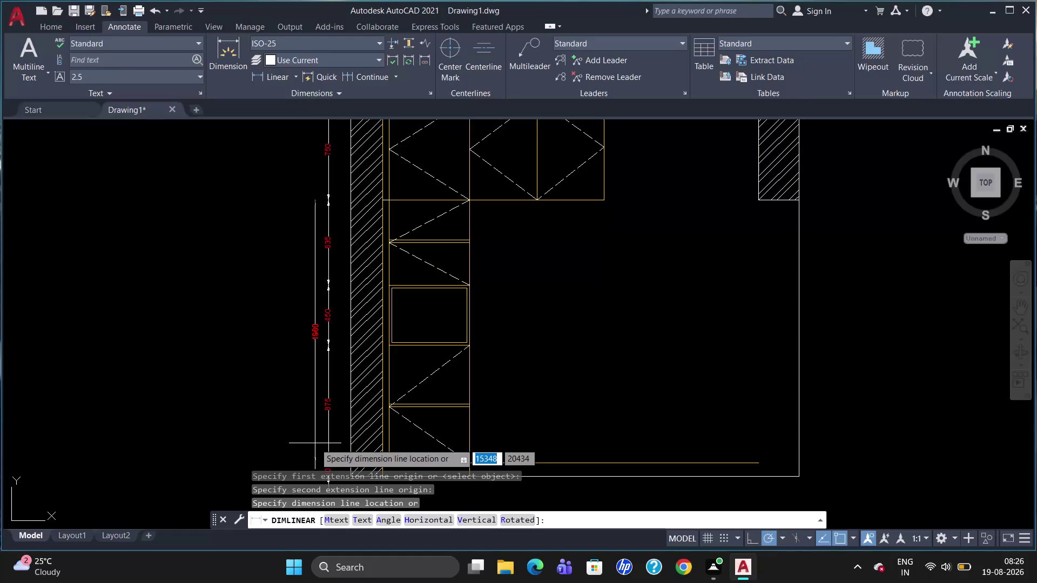
Place the 1960 vertical dimension, then erase it.
click(315, 443)
key(Escape)
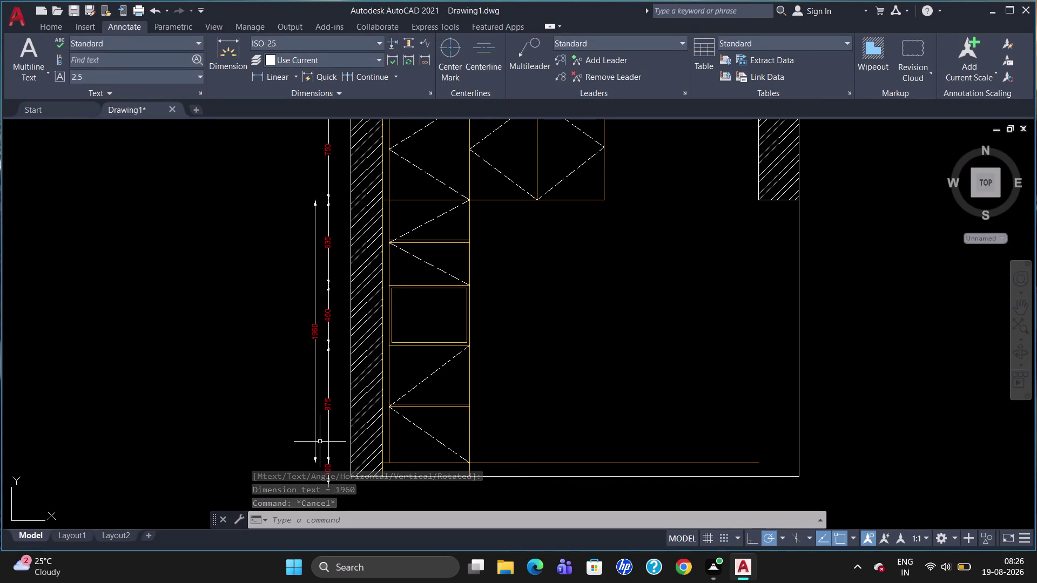
click(315, 391)
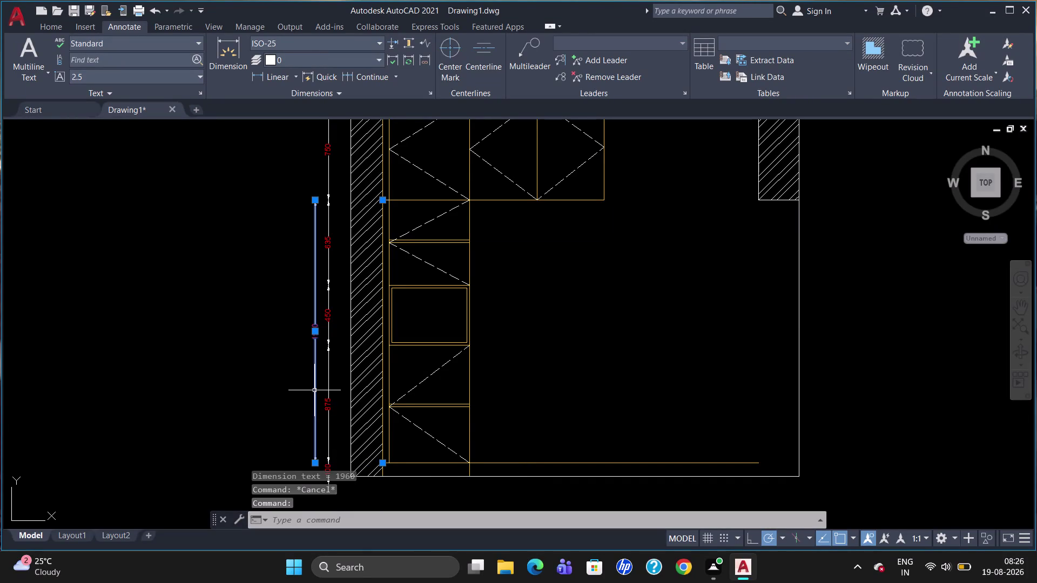
key(Delete)
Add a 2060 vertical dimension beside the cabinets with DIMLINEAR.
key(d)
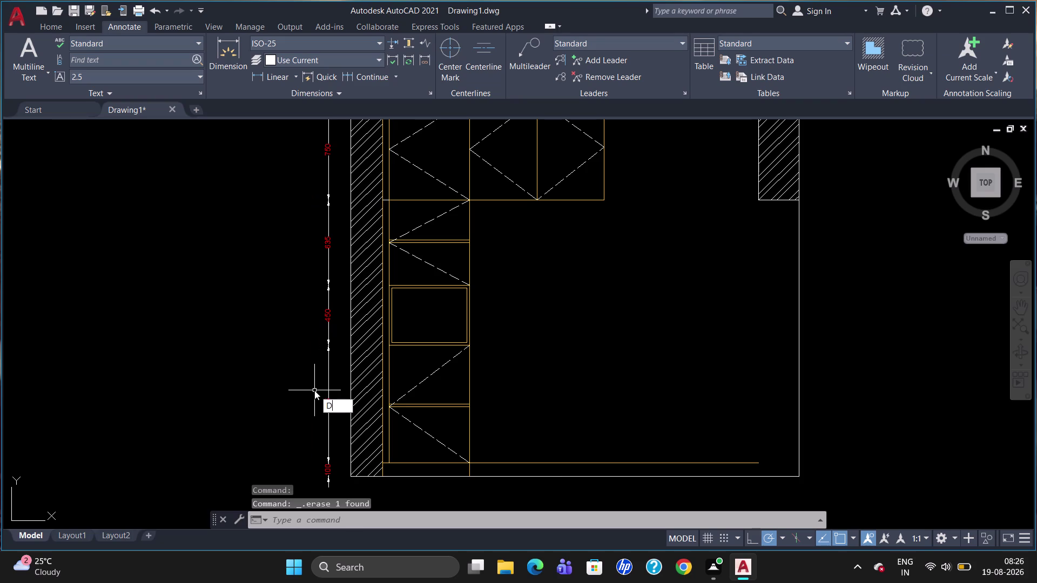
text(LI)
key(Return)
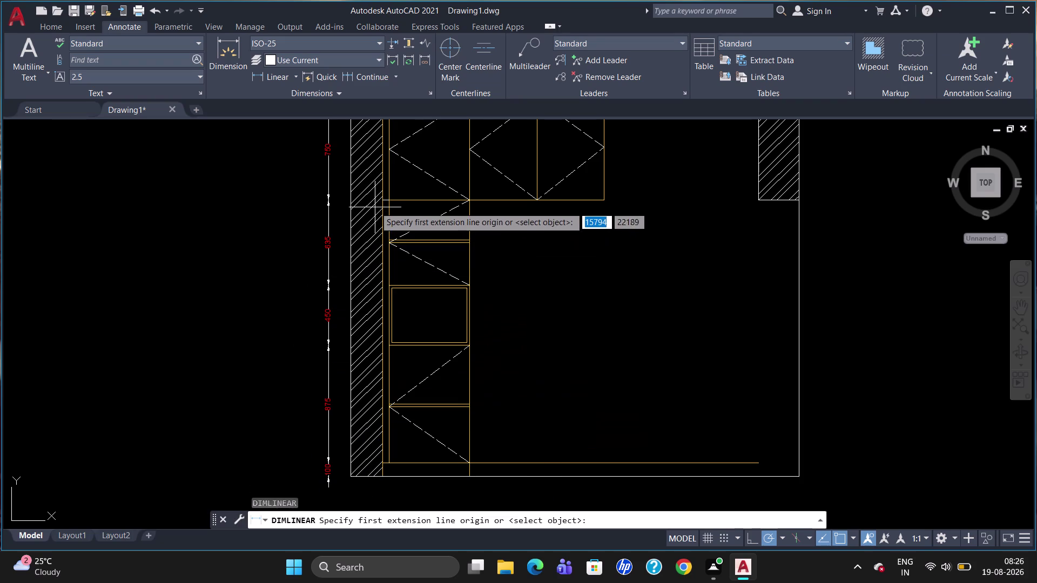
click(378, 198)
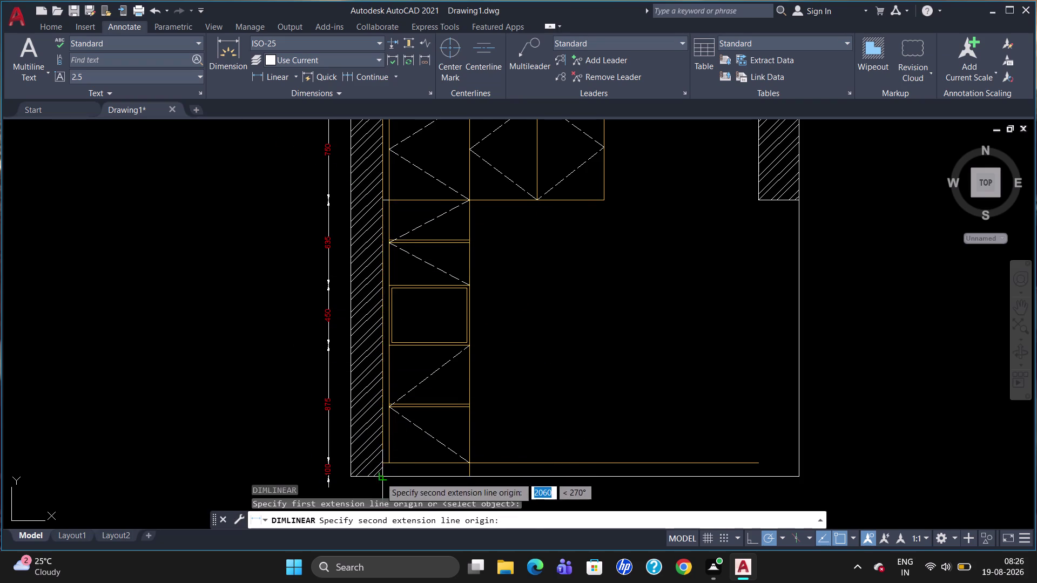
click(382, 477)
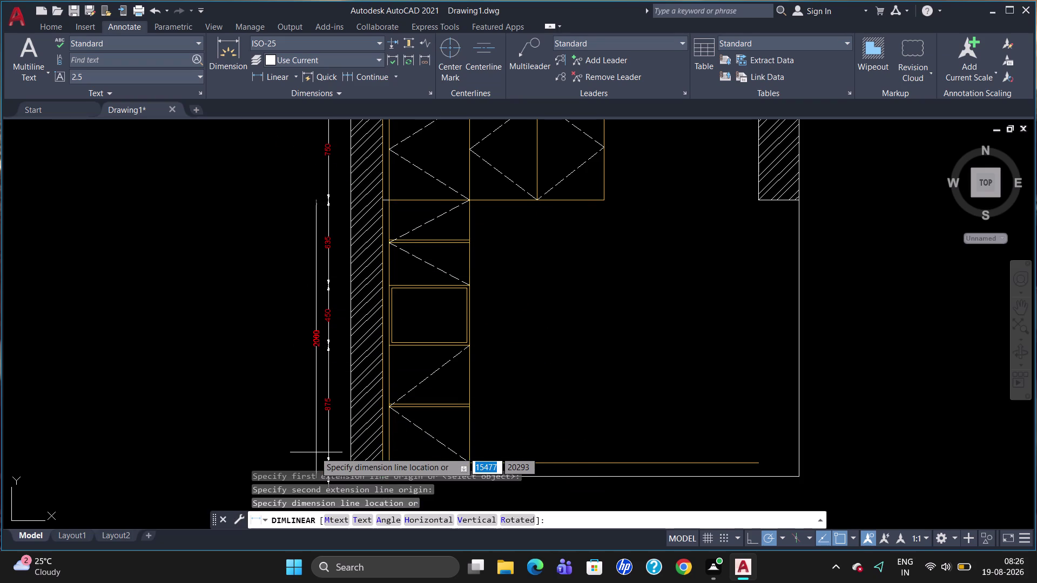
click(315, 452)
key(Escape)
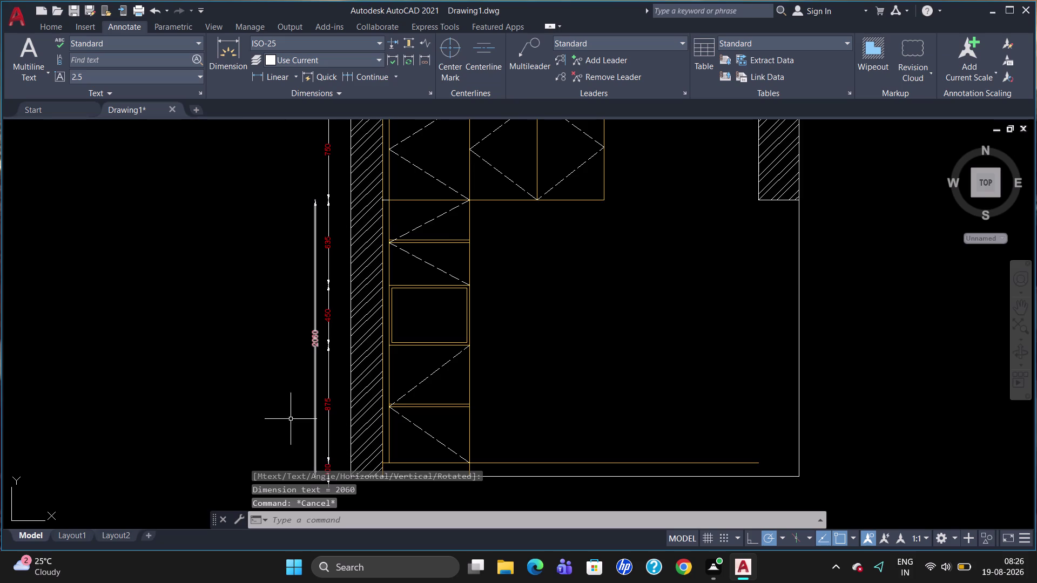
scroll(down, 3)
scroll(up, 3)
Add the overall 2850 height dimension, from elevation top to floor line, further left.
key(d)
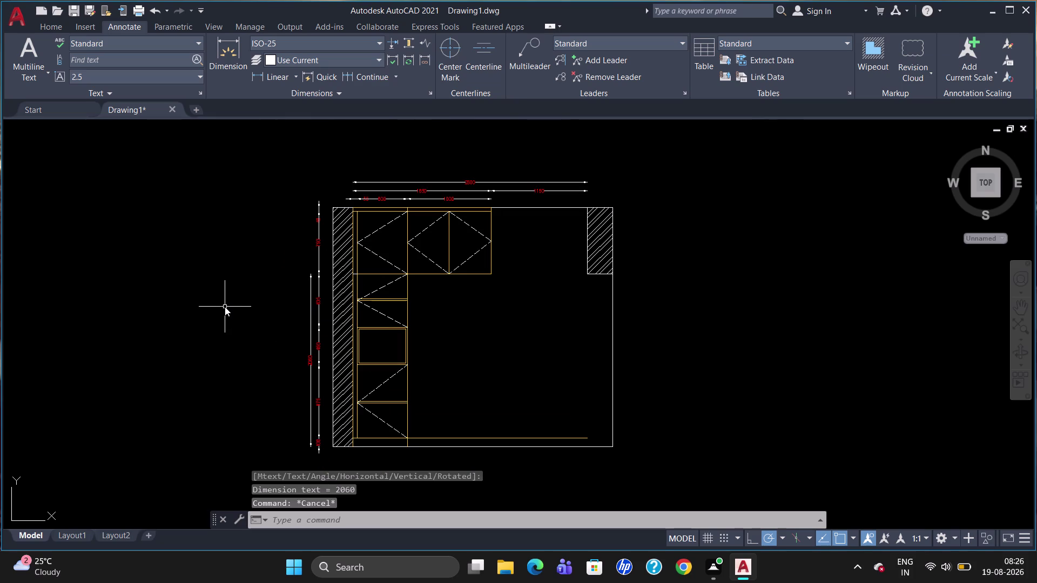
text(LI)
key(Return)
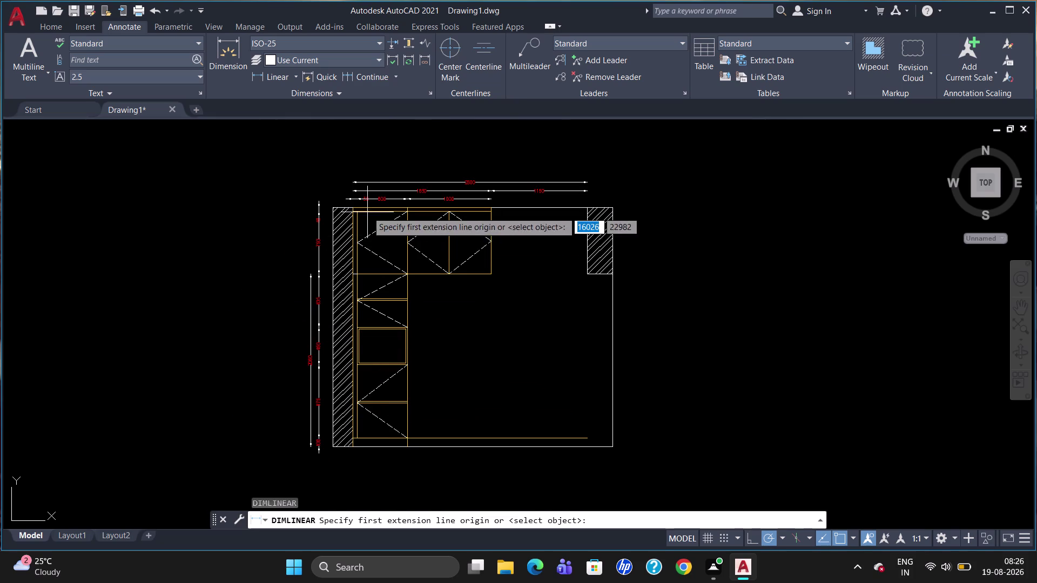
click(334, 208)
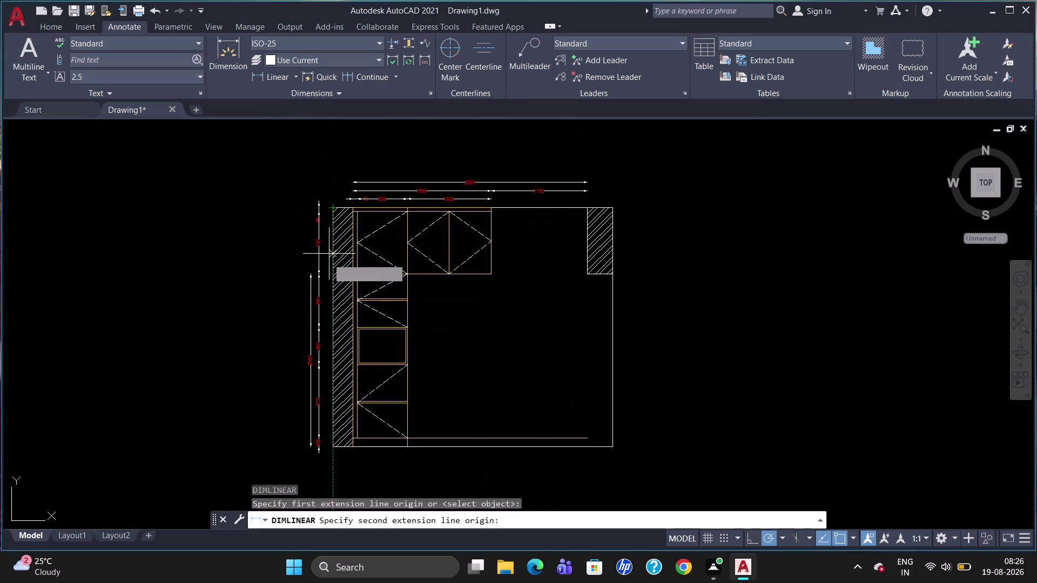
click(335, 453)
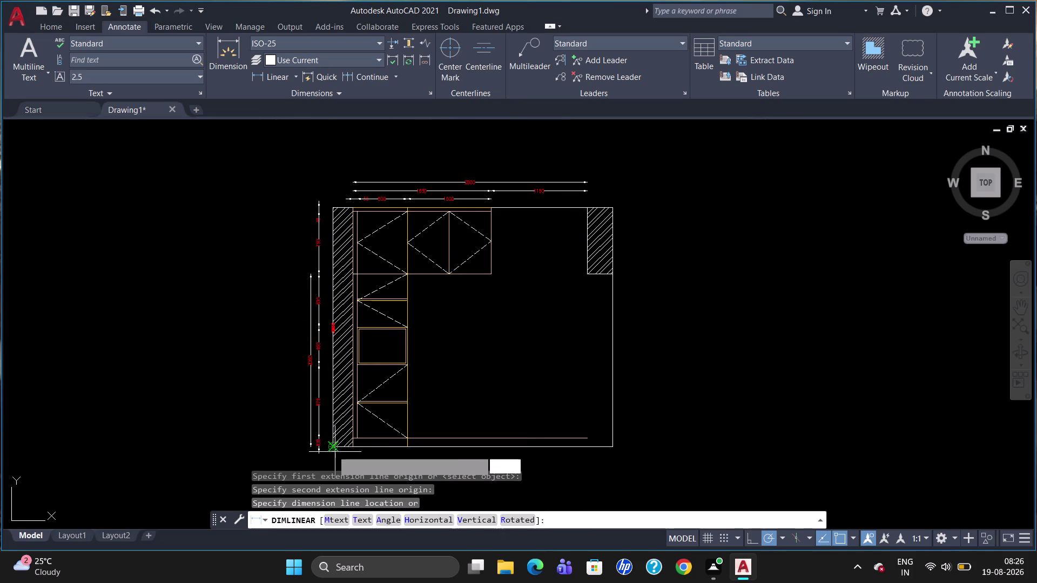
click(289, 445)
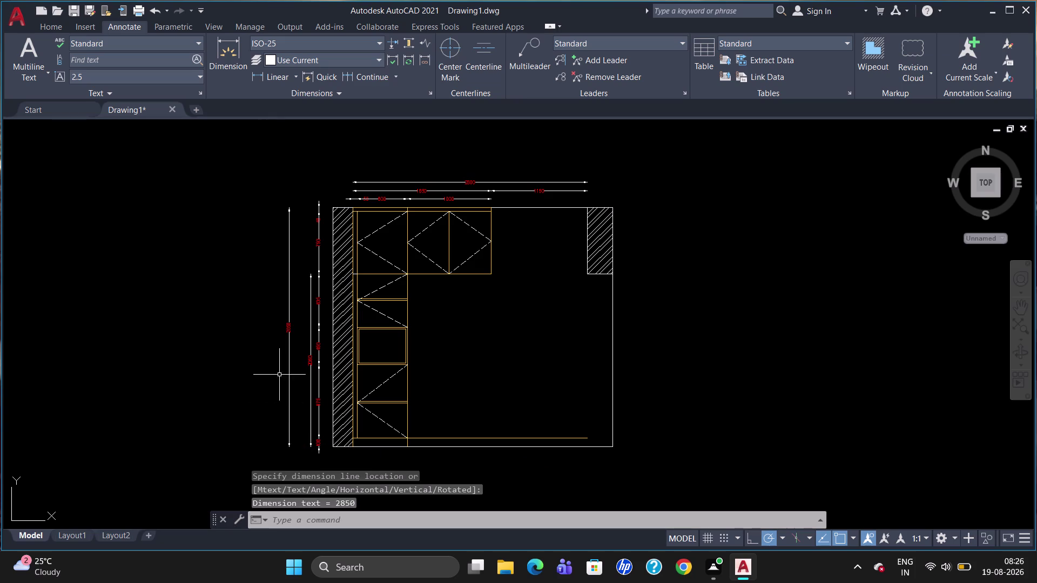
key(Escape)
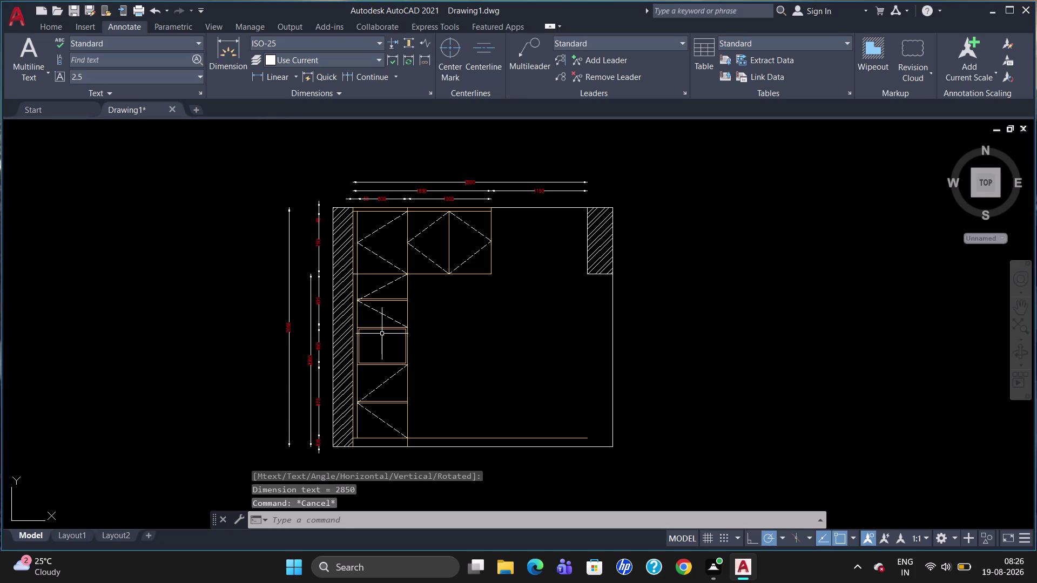
scroll(up, 3)
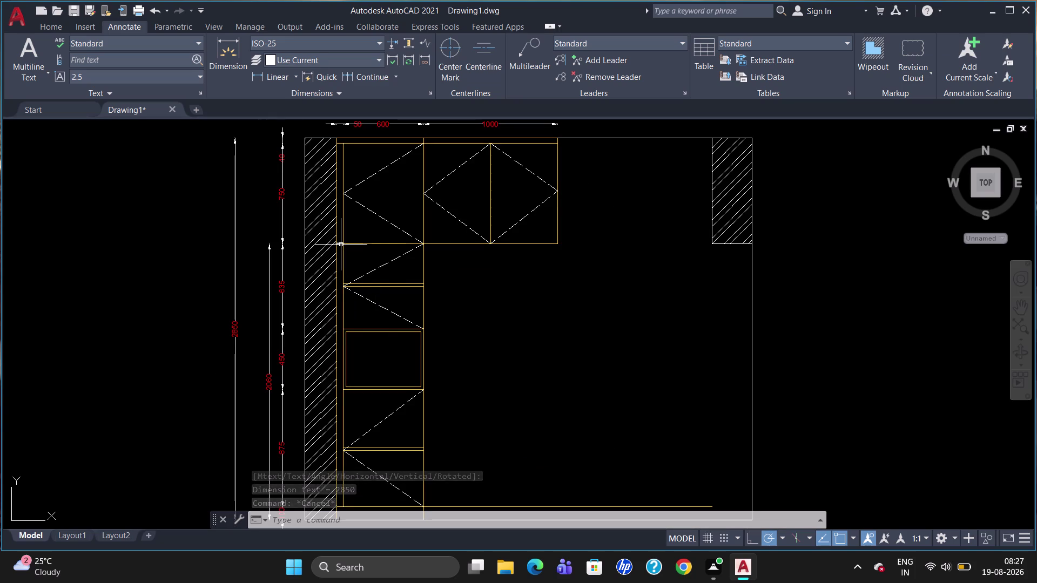
Keep layer 0 as the current layer from the Home tab layer list.
click(340, 245)
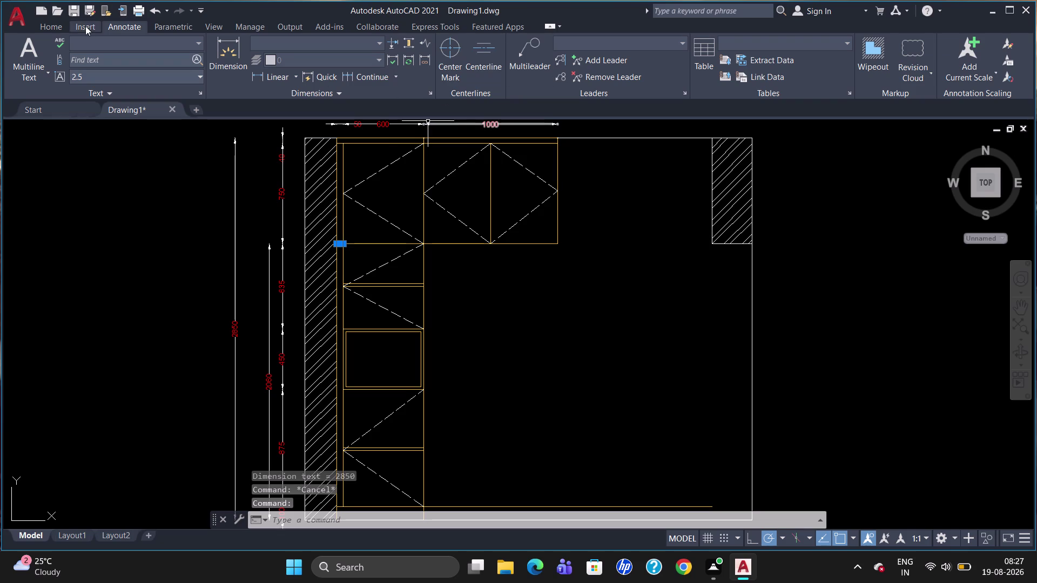
click(45, 21)
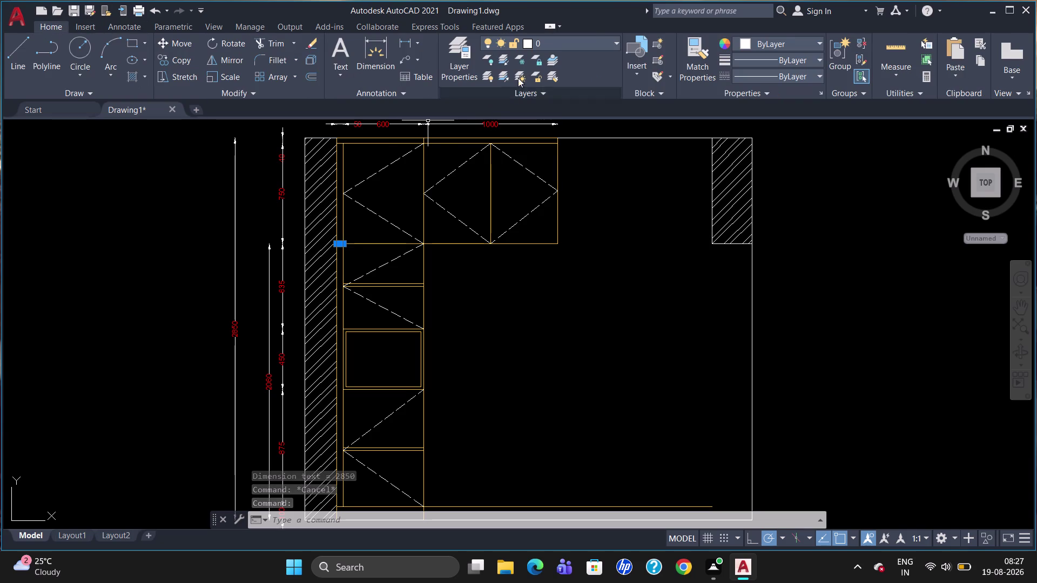
click(581, 43)
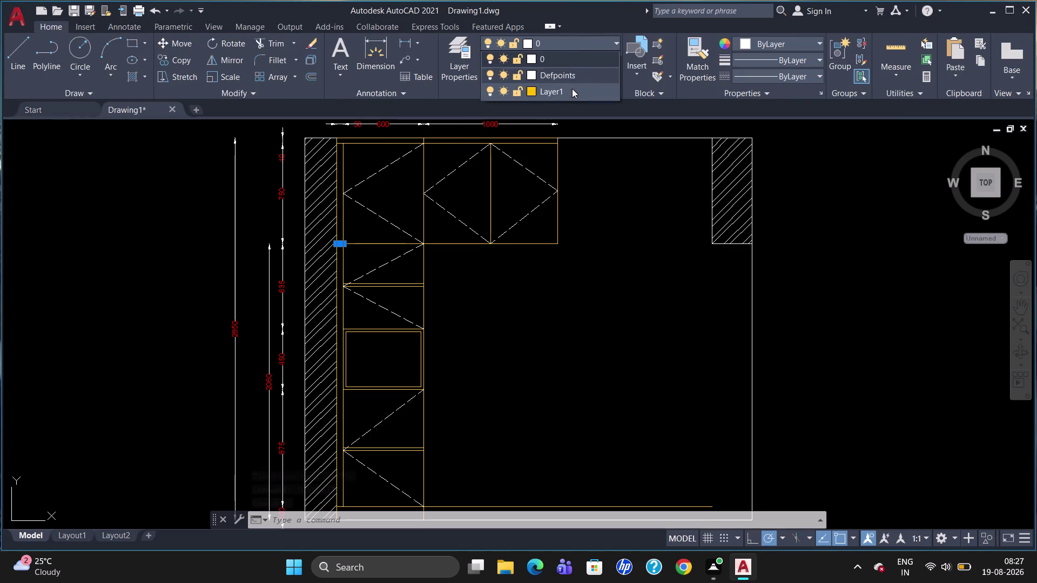
click(572, 90)
key(Escape)
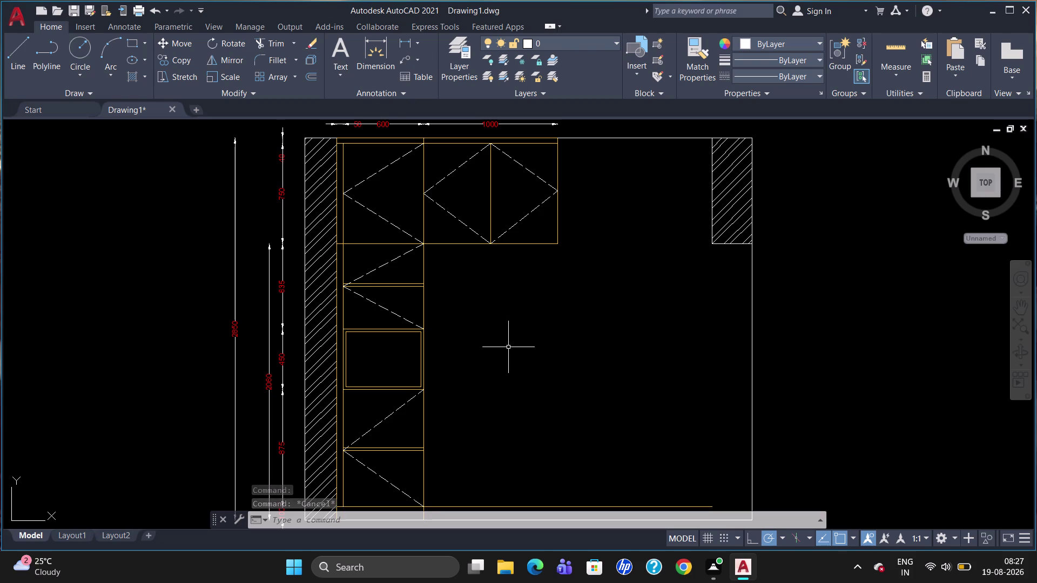
Draw a multiline text box over the upper-left cabinet.
key(t)
key(Return)
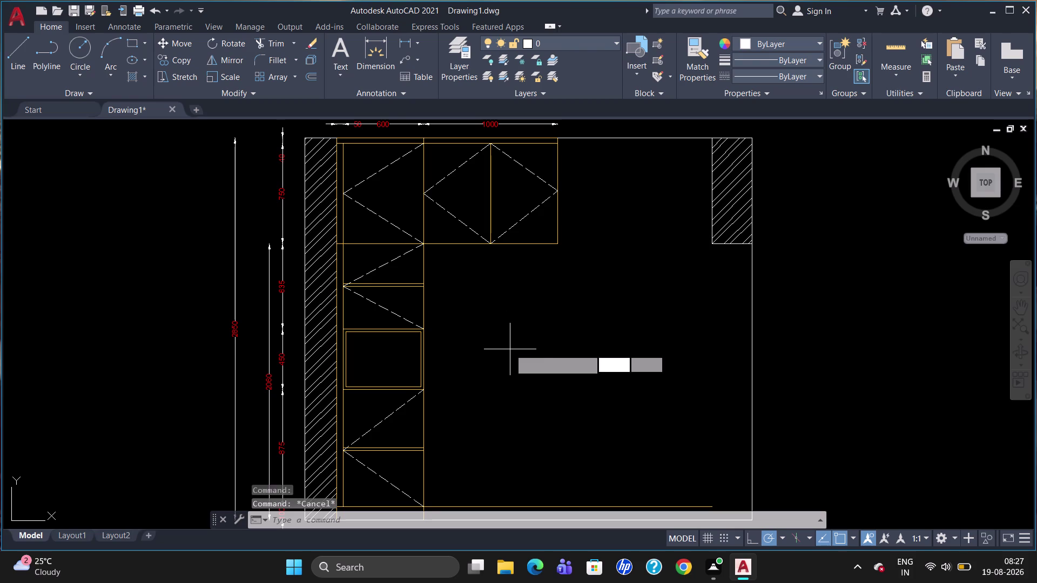
click(374, 187)
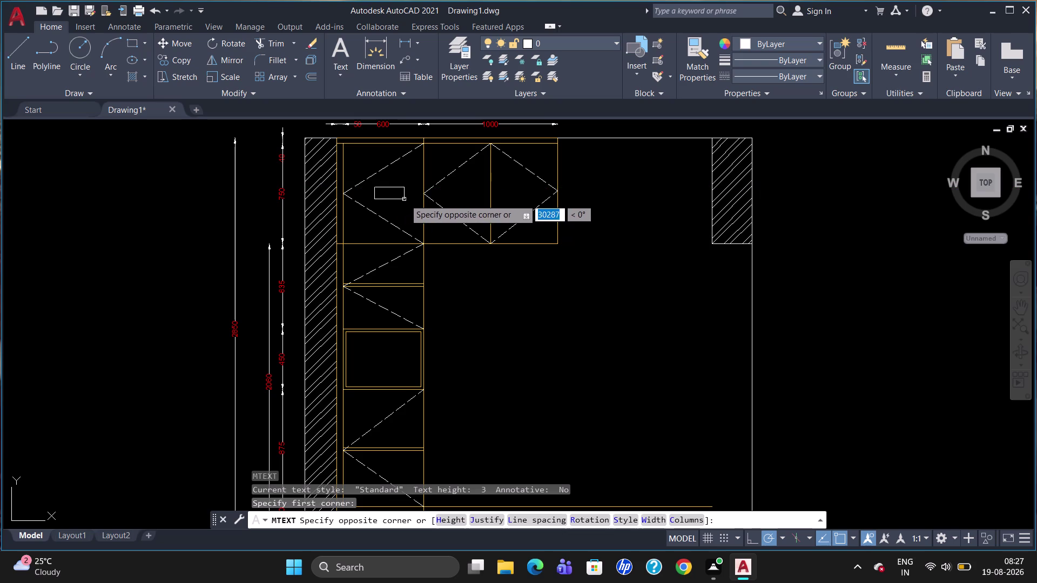
click(418, 201)
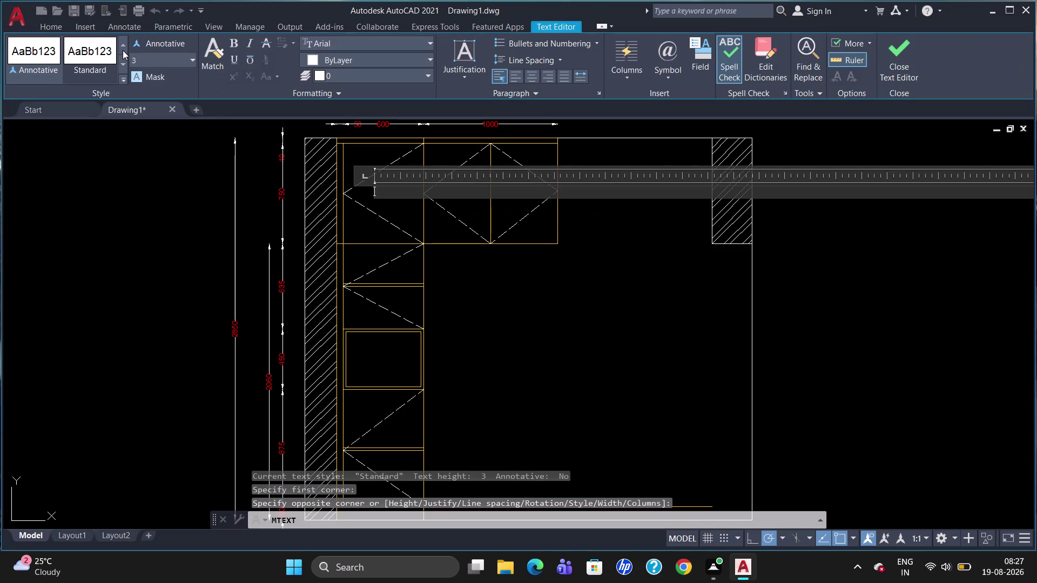
Set the multiline text height to 40.
click(143, 58)
key(BackSpace)
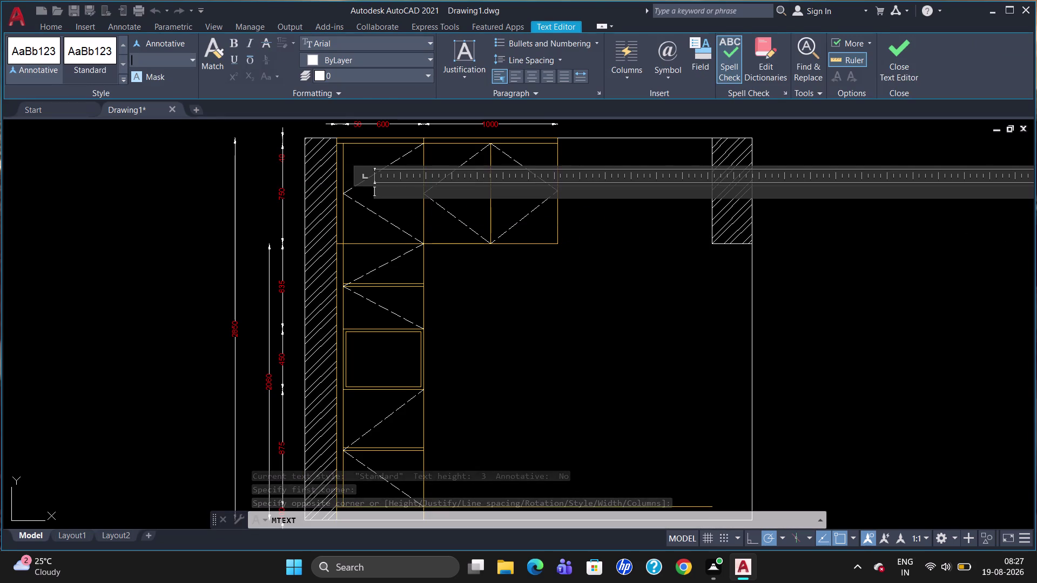
text(4)
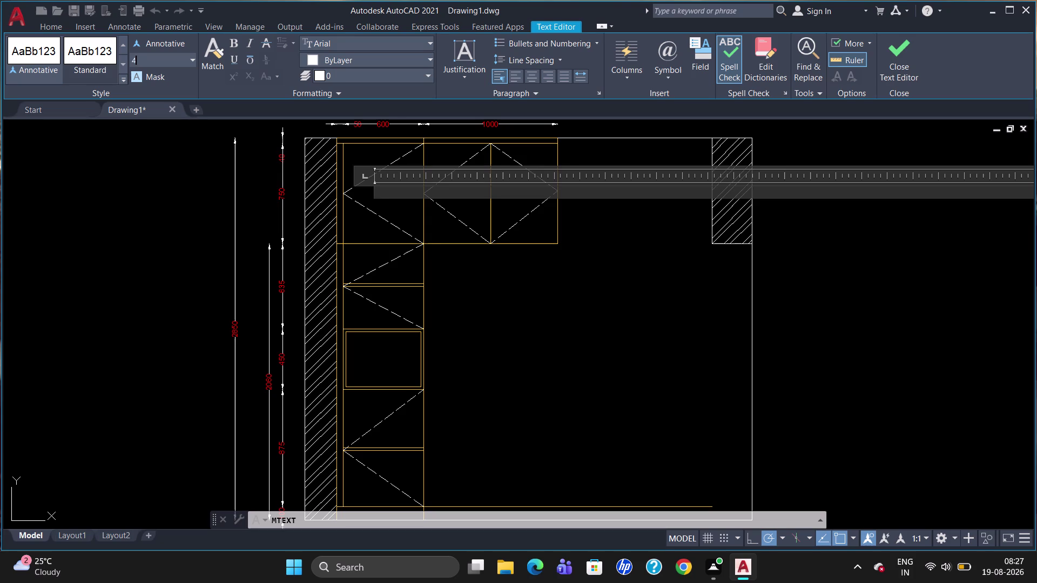
text(0)
key(Return)
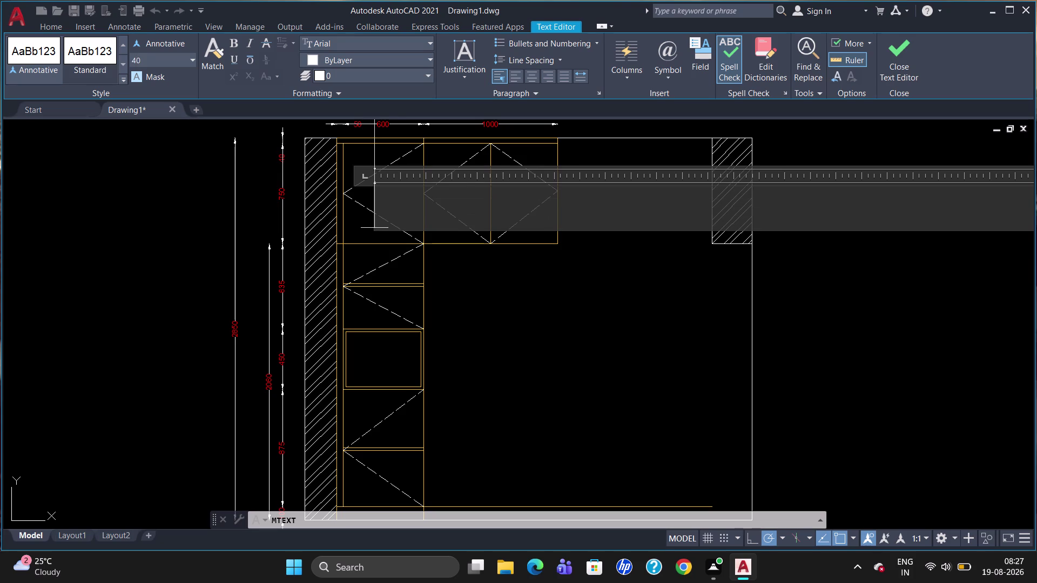
Enter the label '1- Openable Shutter' and close the text editor.
key(1)
key(minus)
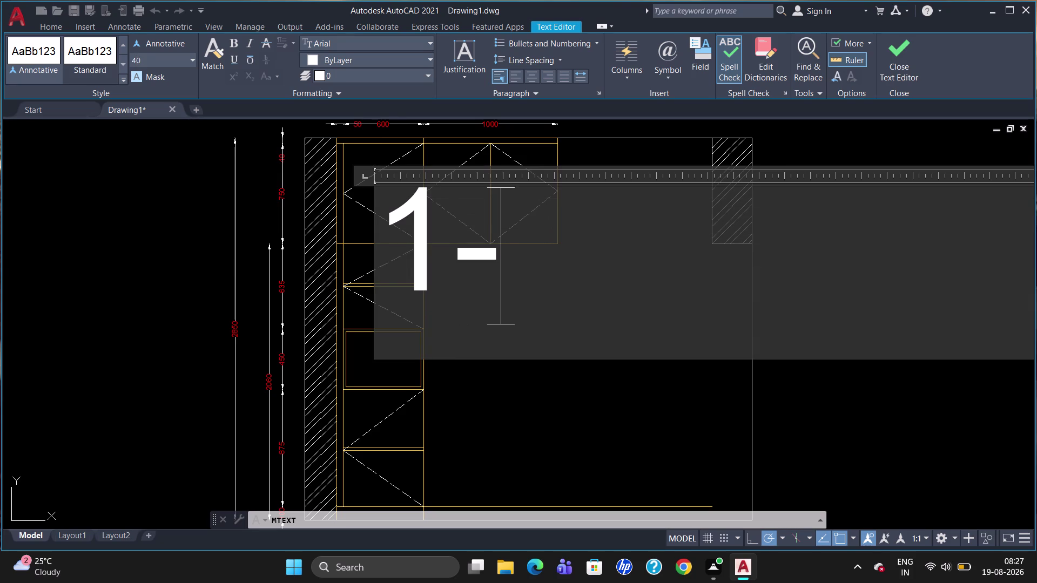
key(space)
key(o)
text(p)
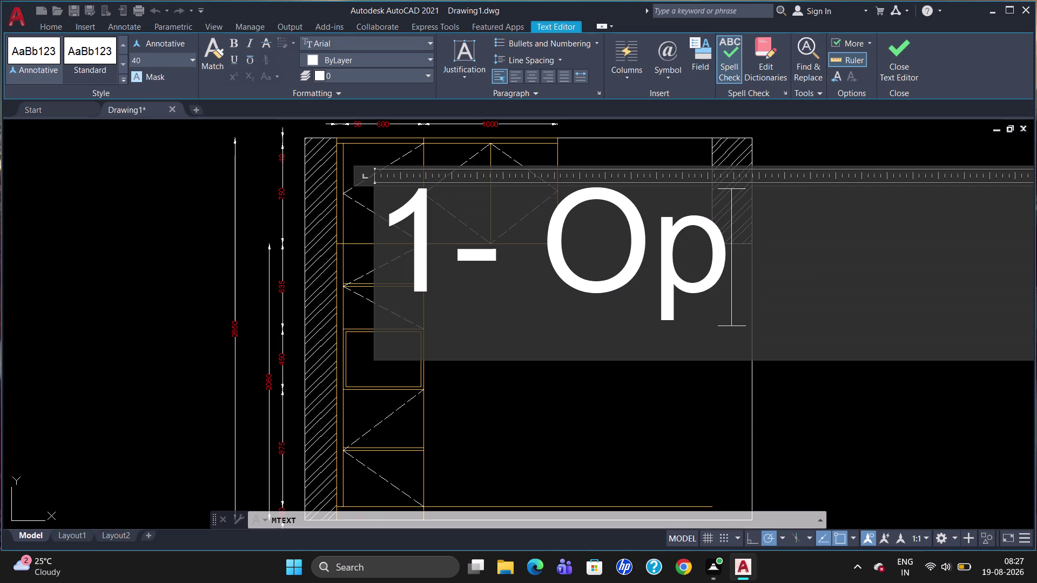
text(enabl)
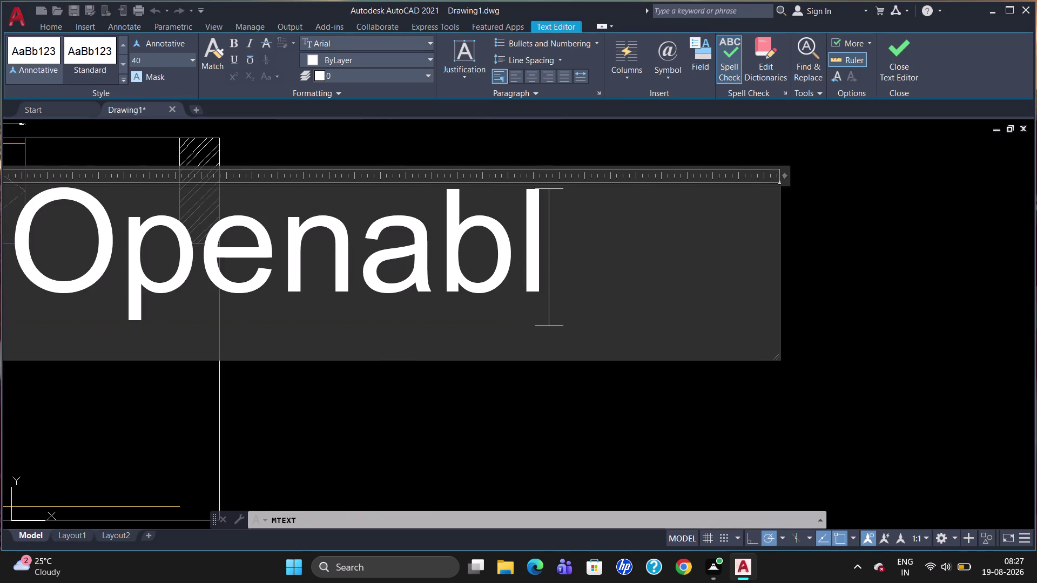
text(e)
key(space)
key(s)
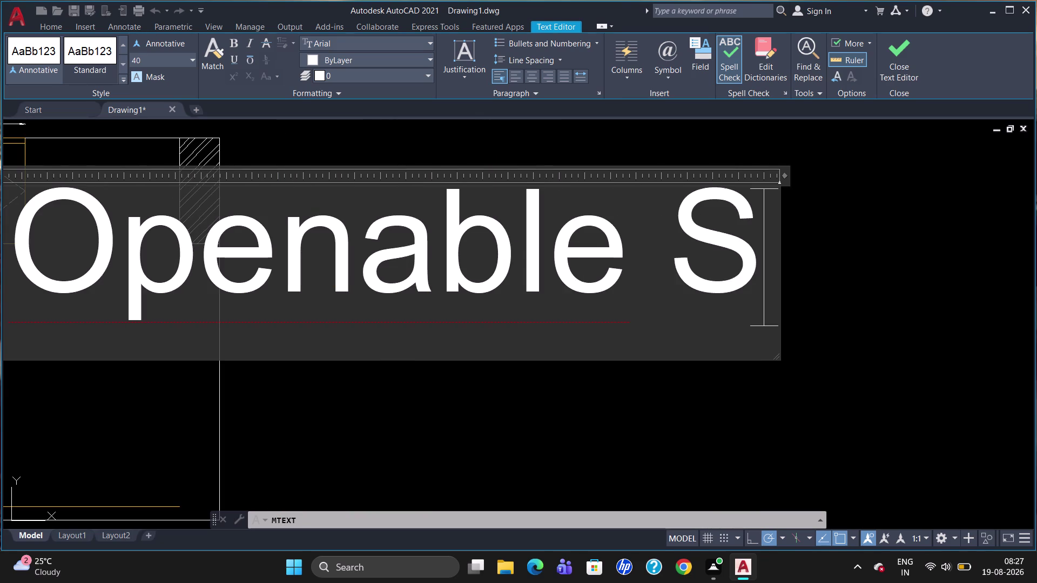
text(hutter)
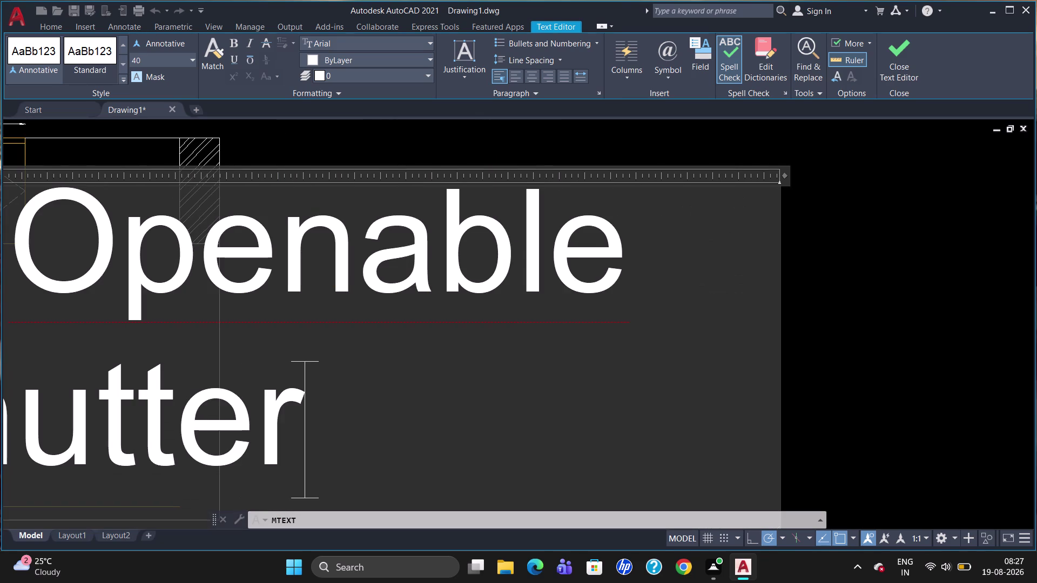
click(865, 335)
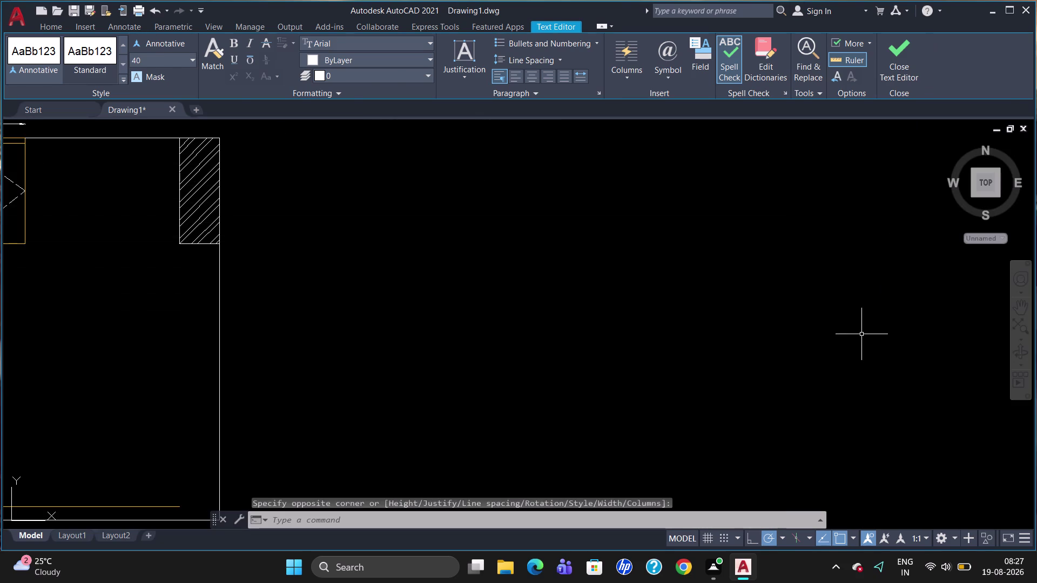
scroll(down, 3)
scroll(up, 3)
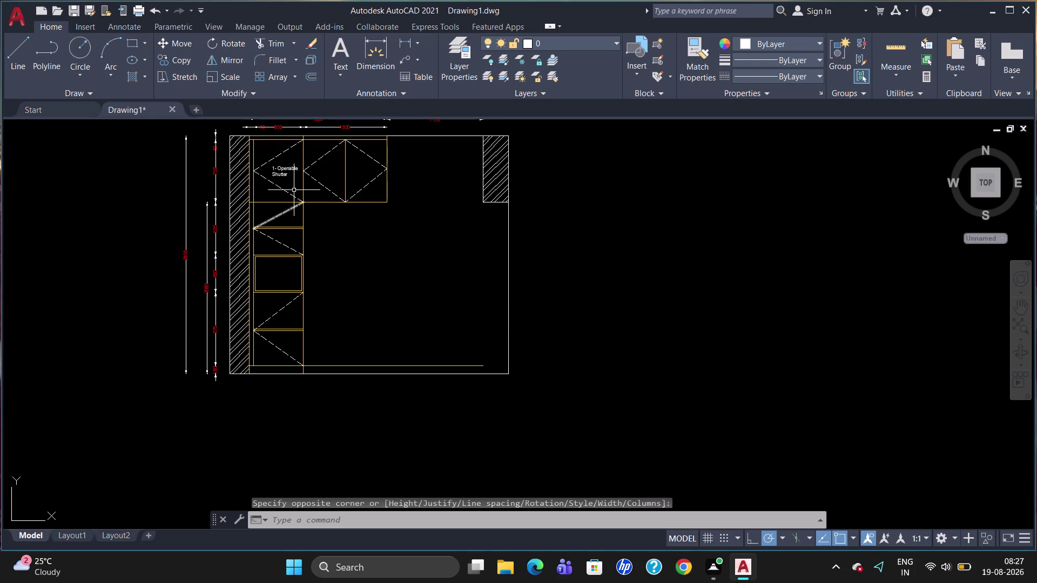
scroll(up, 3)
Copy the shutter label into the upper right cabinet and the compartment below.
click(281, 165)
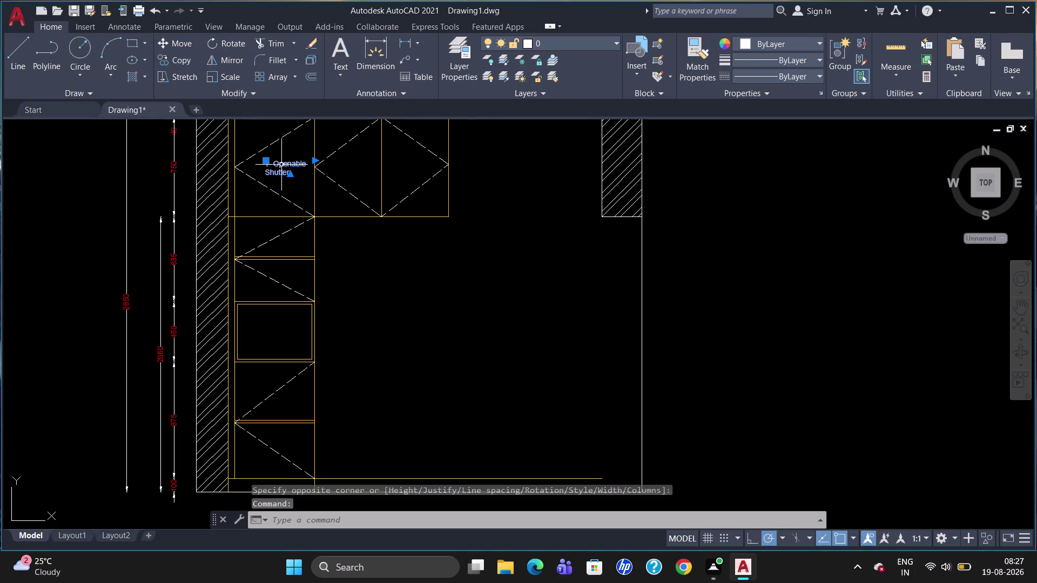
text(c)
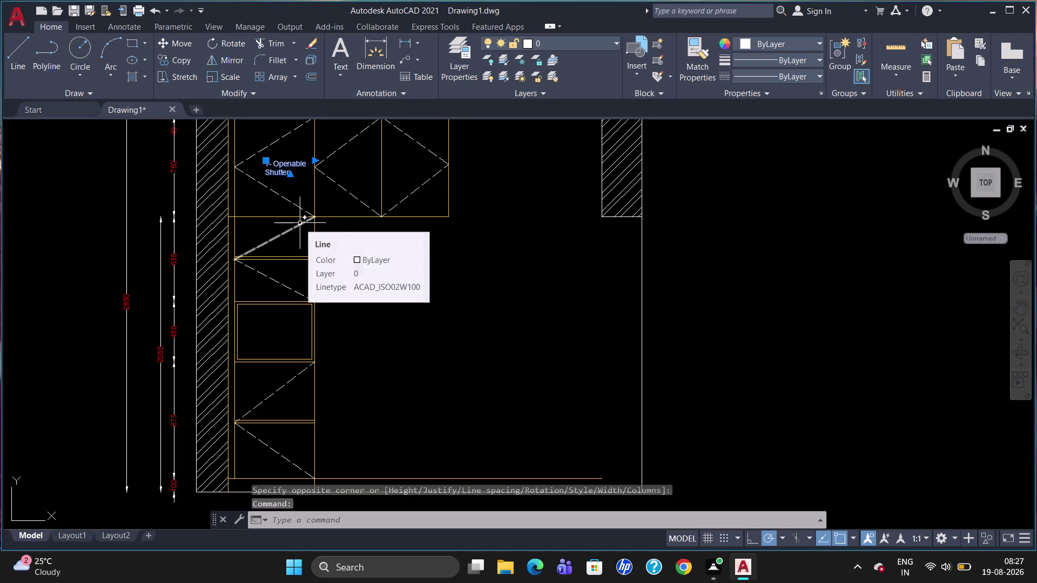
text(o)
key(Return)
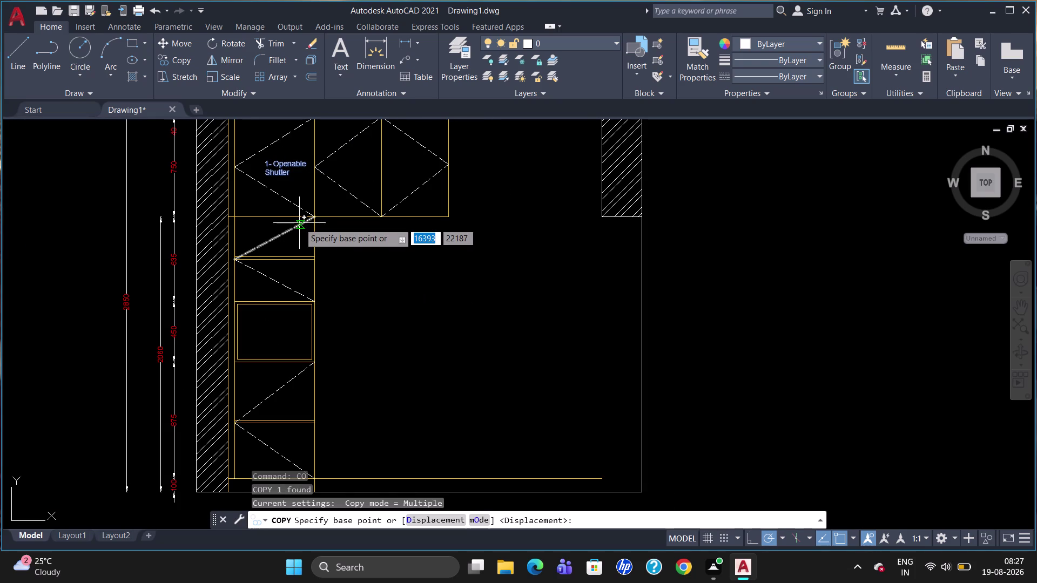
click(266, 169)
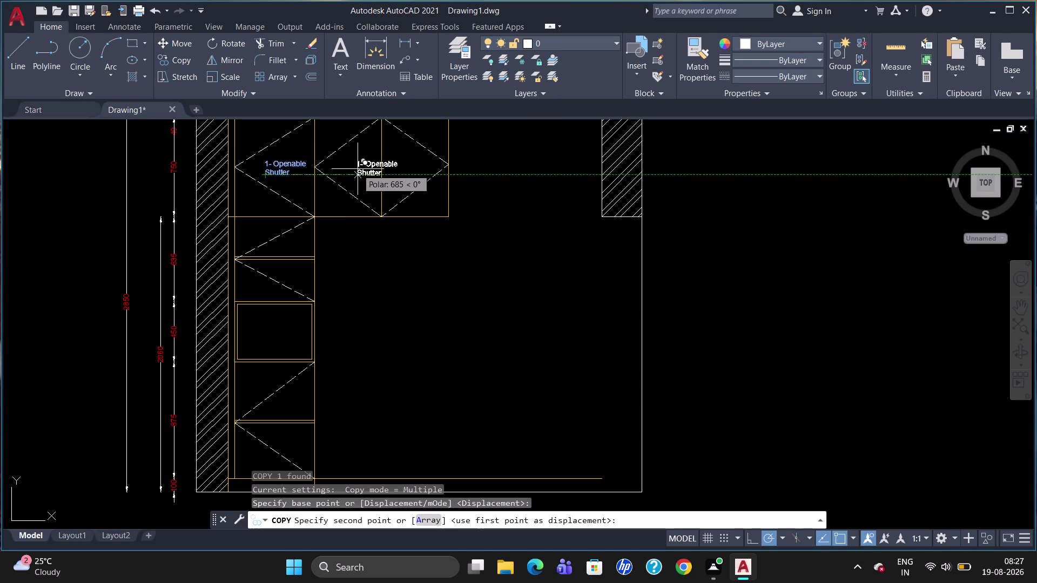
click(363, 171)
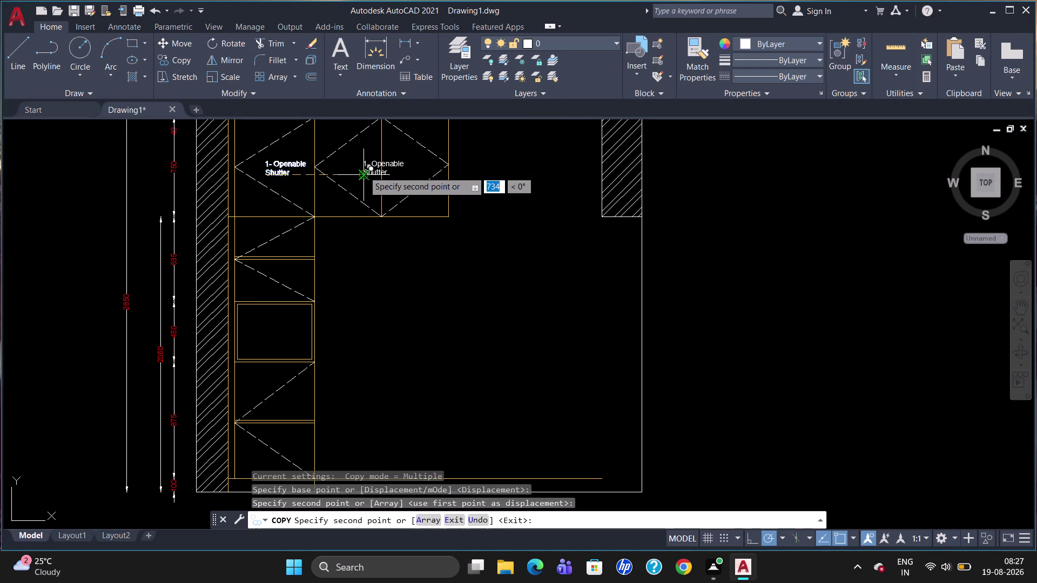
click(258, 244)
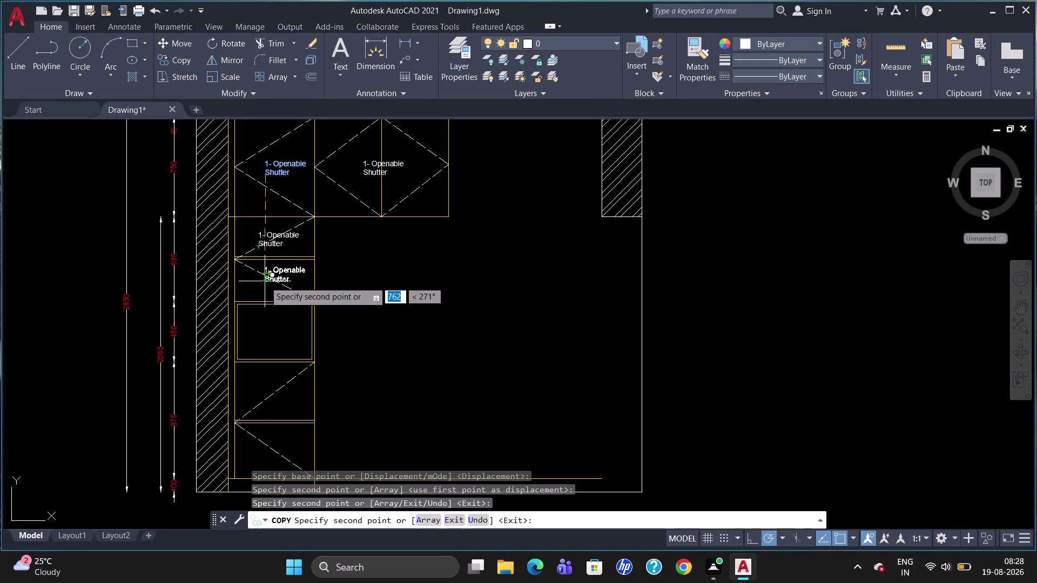
Place more label copies in the lower compartments, drawer box and bottom compartment.
click(265, 282)
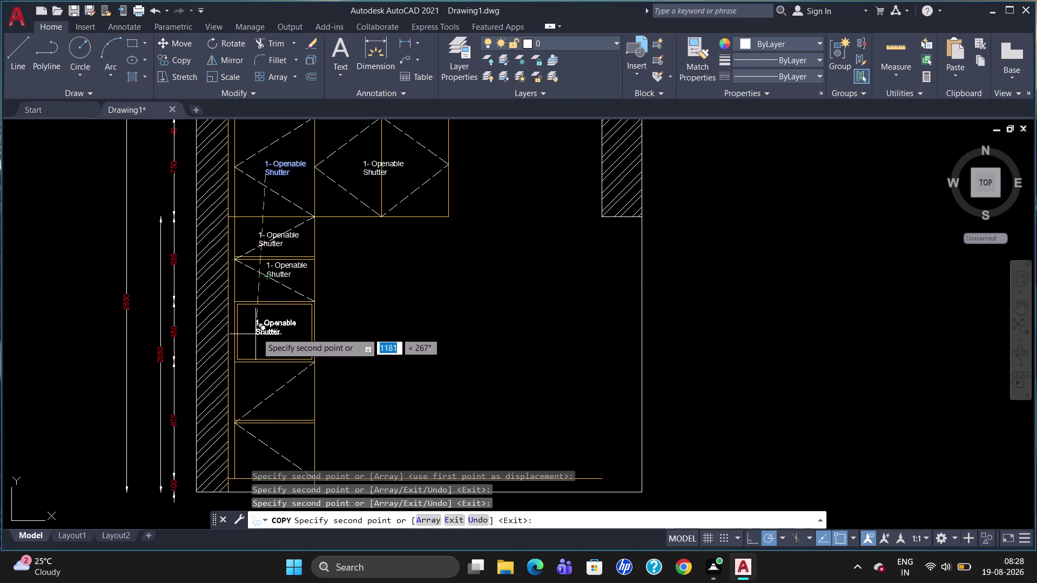
click(257, 330)
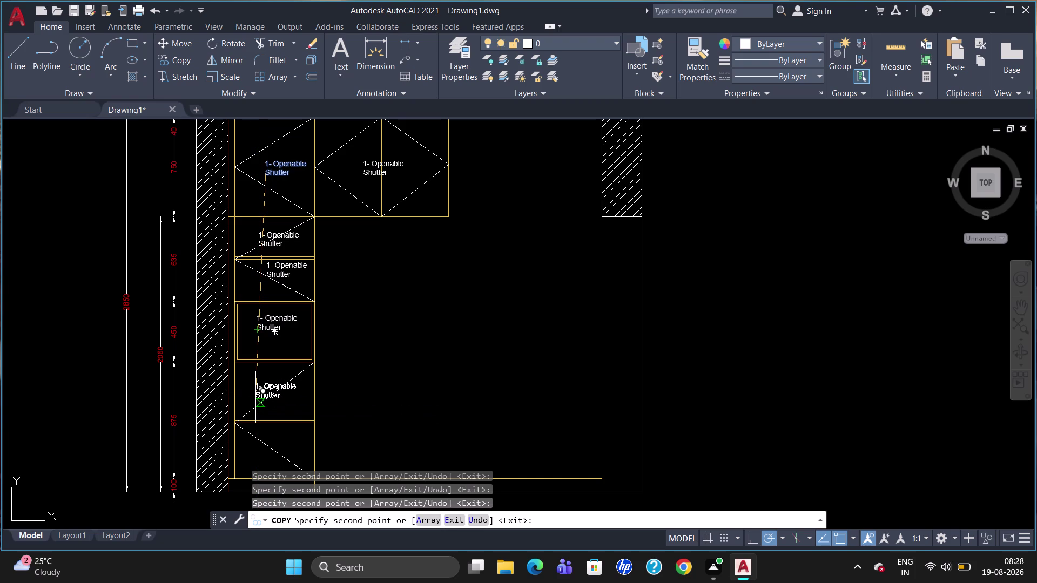
click(256, 398)
scroll(down, 3)
scroll(up, 3)
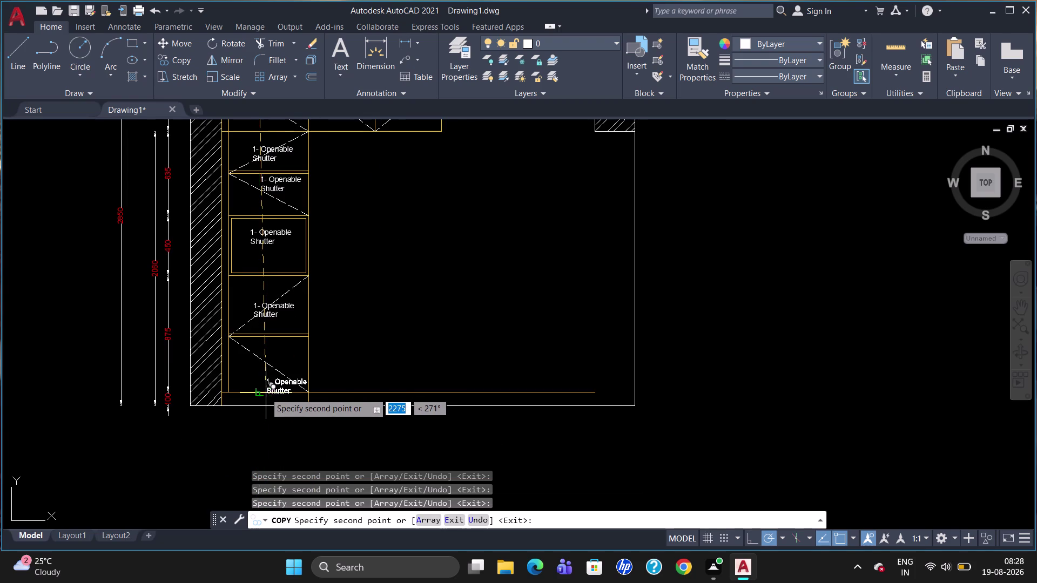
click(245, 405)
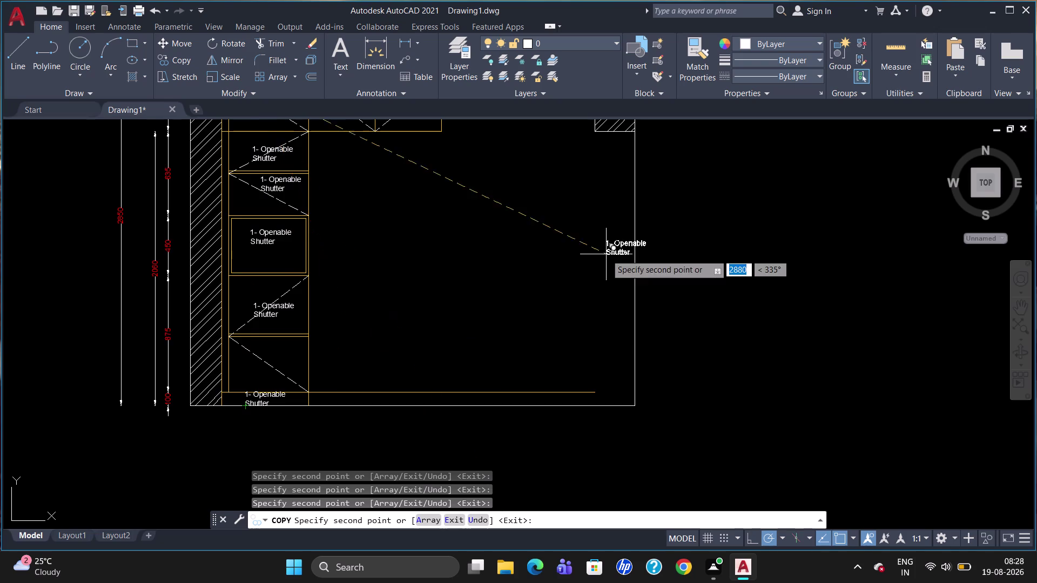
scroll(down, 3)
scroll(up, 3)
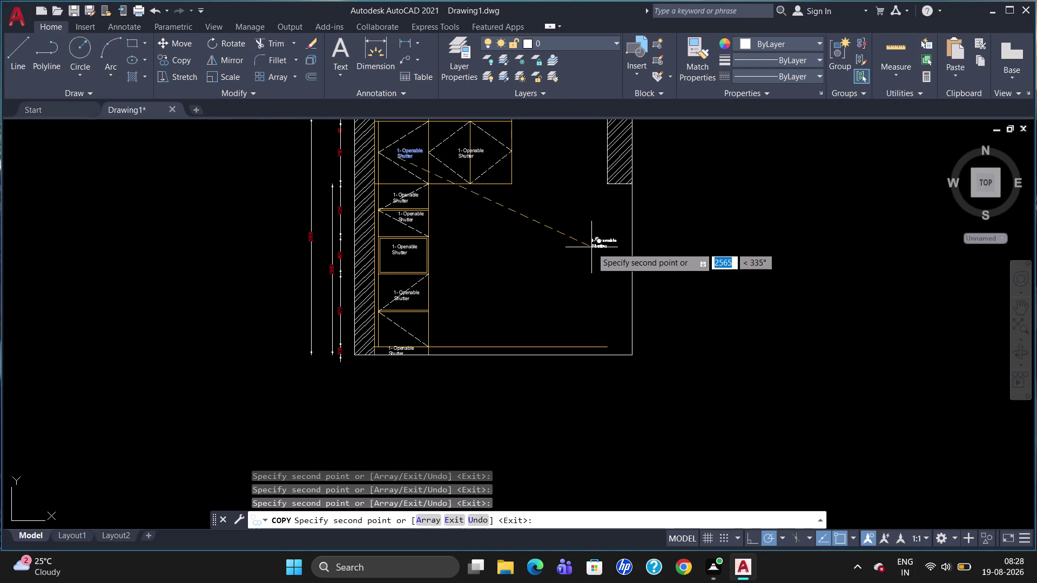
scroll(down, 3)
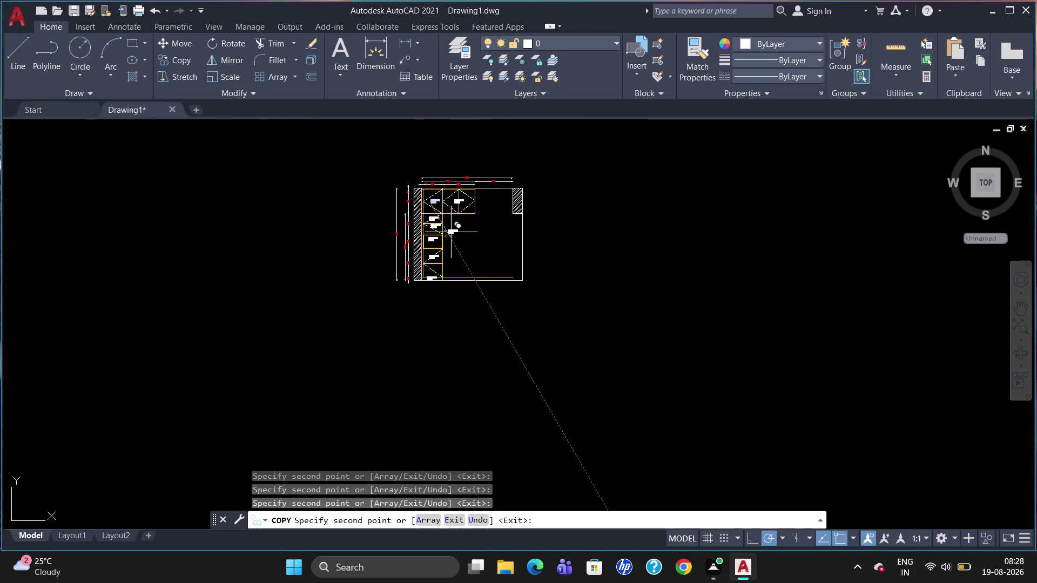
scroll(up, 3)
scroll(up, 3)
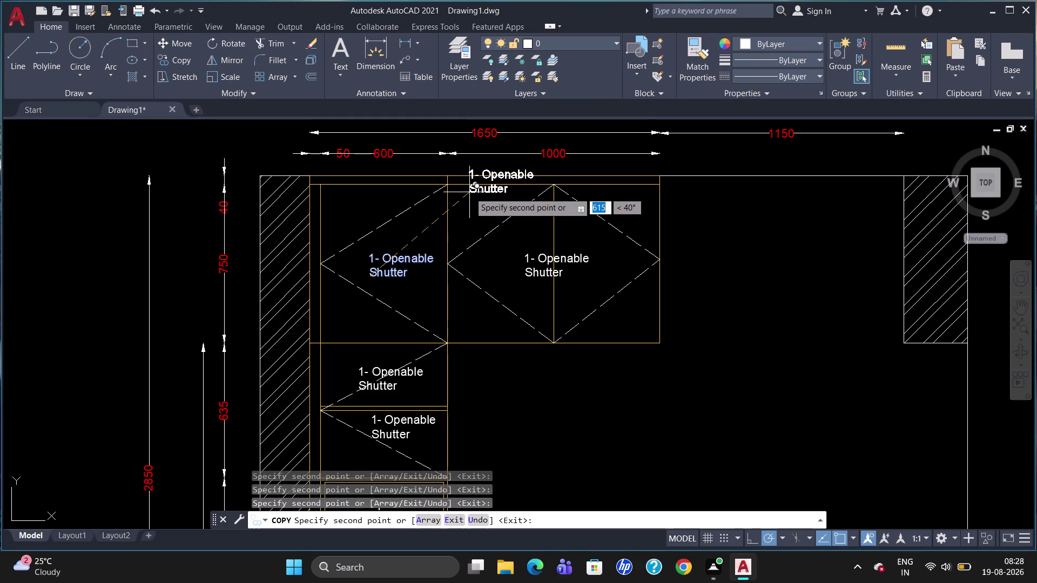
scroll(up, 3)
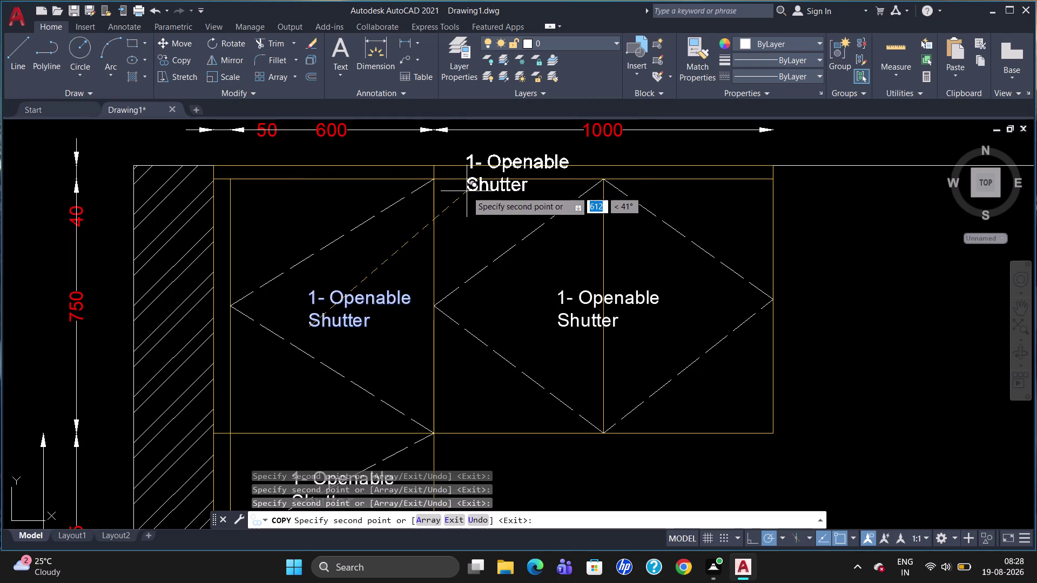
key(Escape)
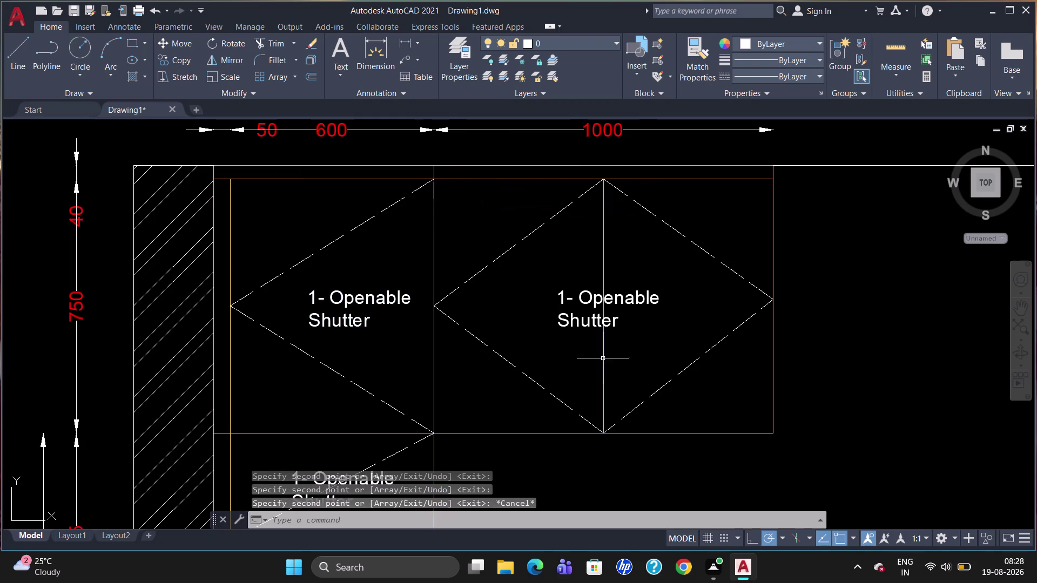
double_click(612, 298)
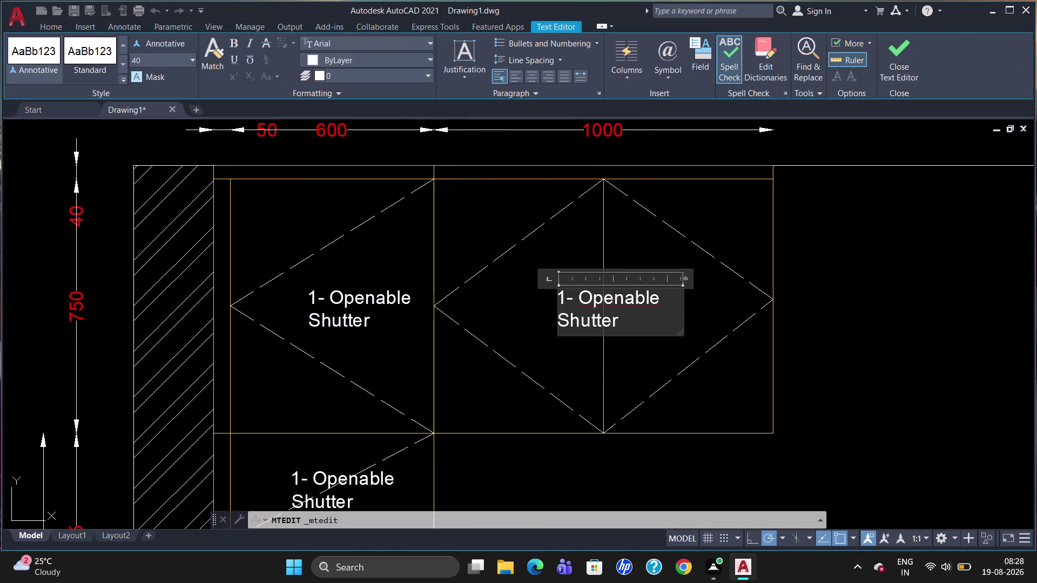
Change the copied label's number to 2 and widen it onto one line.
click(563, 298)
key(BackSpace)
key(2)
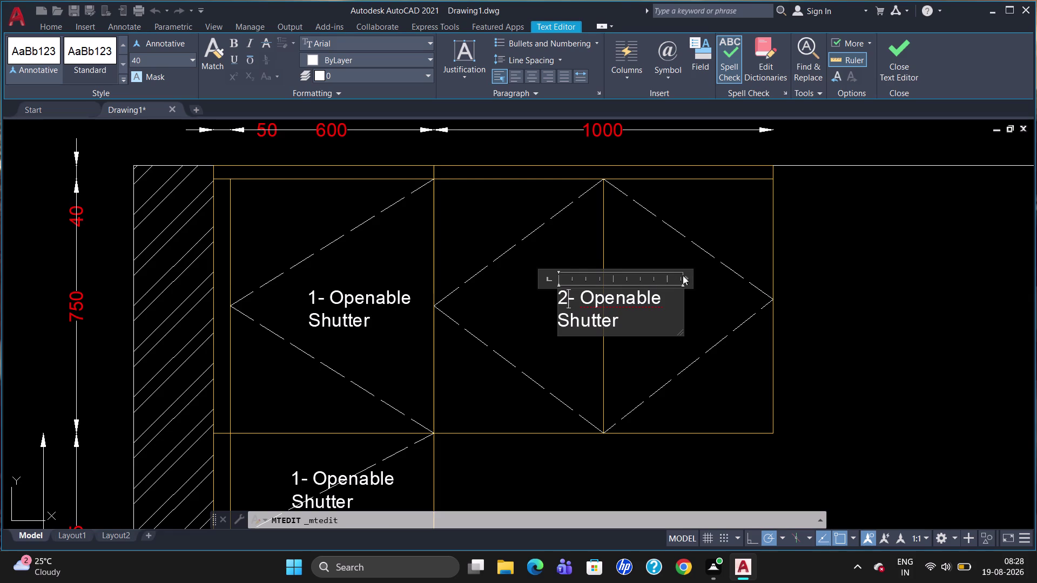
drag(683, 276, 697, 274)
drag(688, 277, 729, 275)
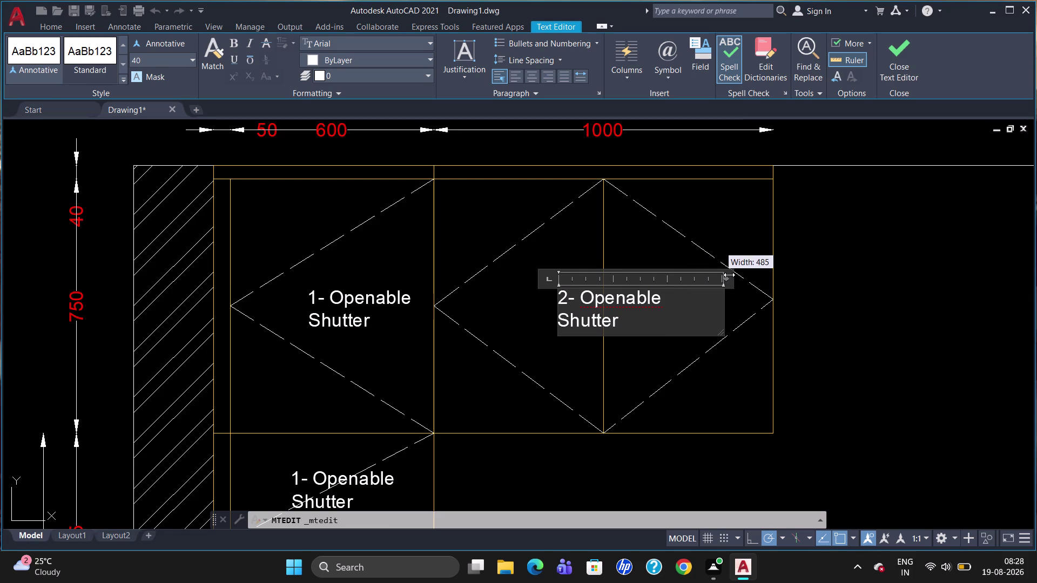
drag(730, 275, 738, 274)
click(594, 357)
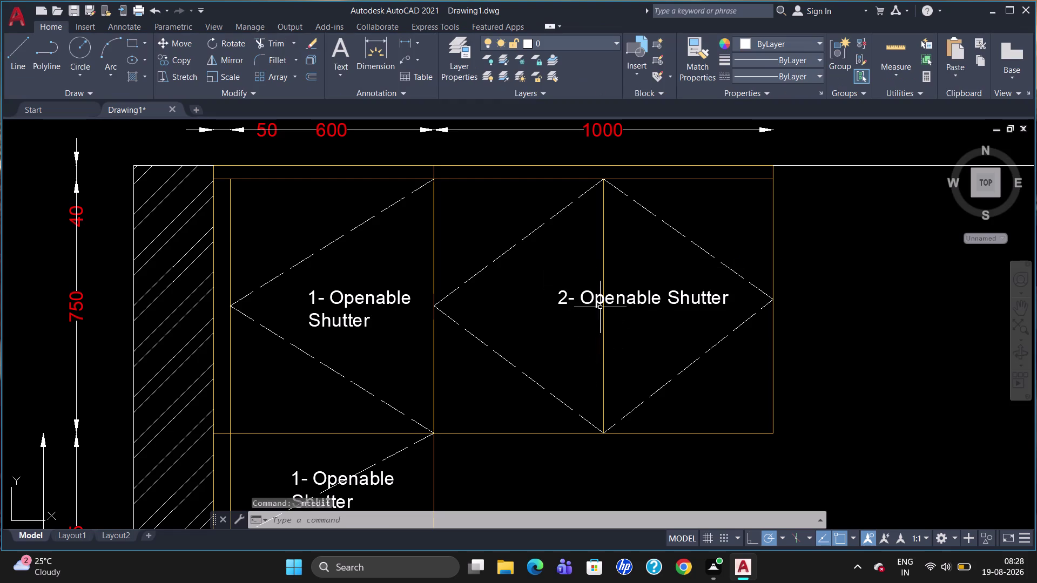
Move the '2- Openable Shutter' label to centre it in the upper right cabinet.
click(602, 301)
click(560, 292)
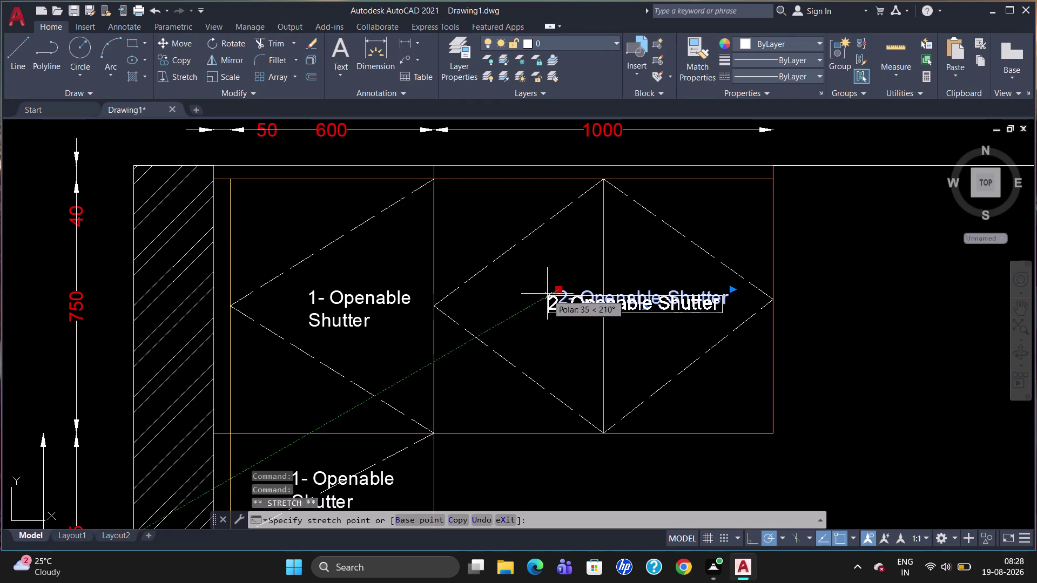
click(547, 294)
key(Escape)
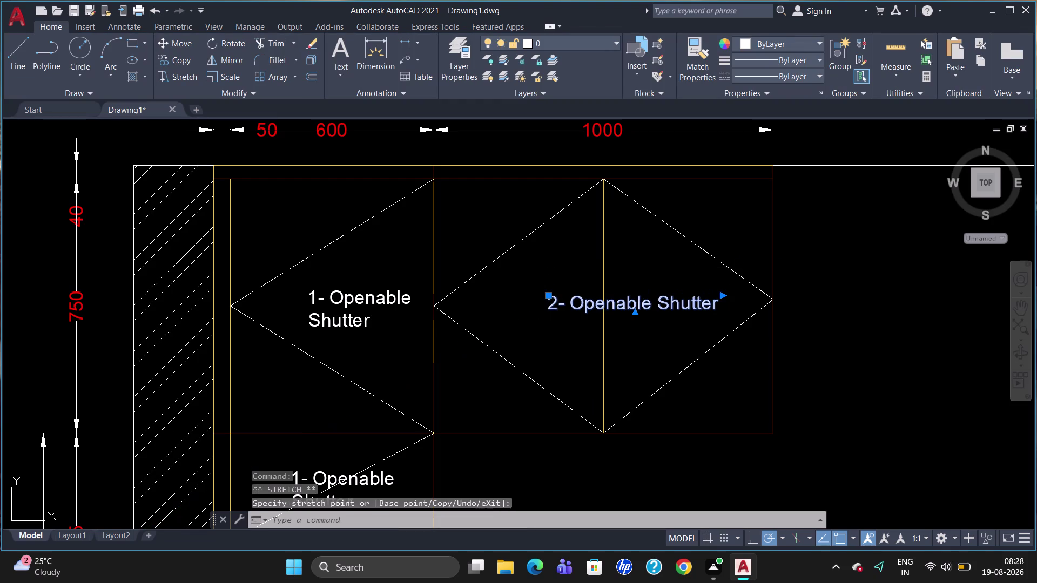
scroll(down, 3)
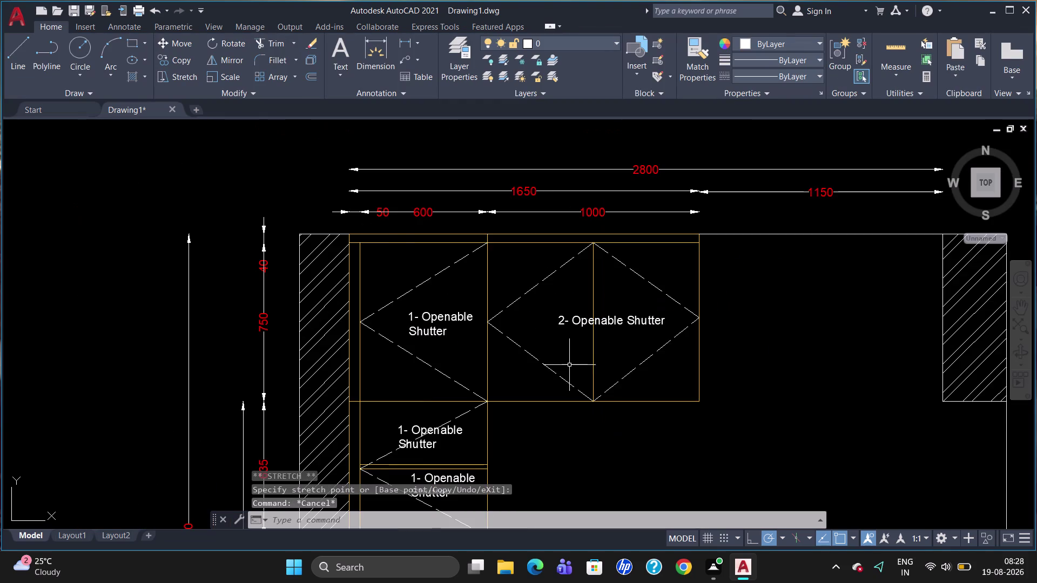
scroll(up, 3)
scroll(down, 3)
scroll(up, 3)
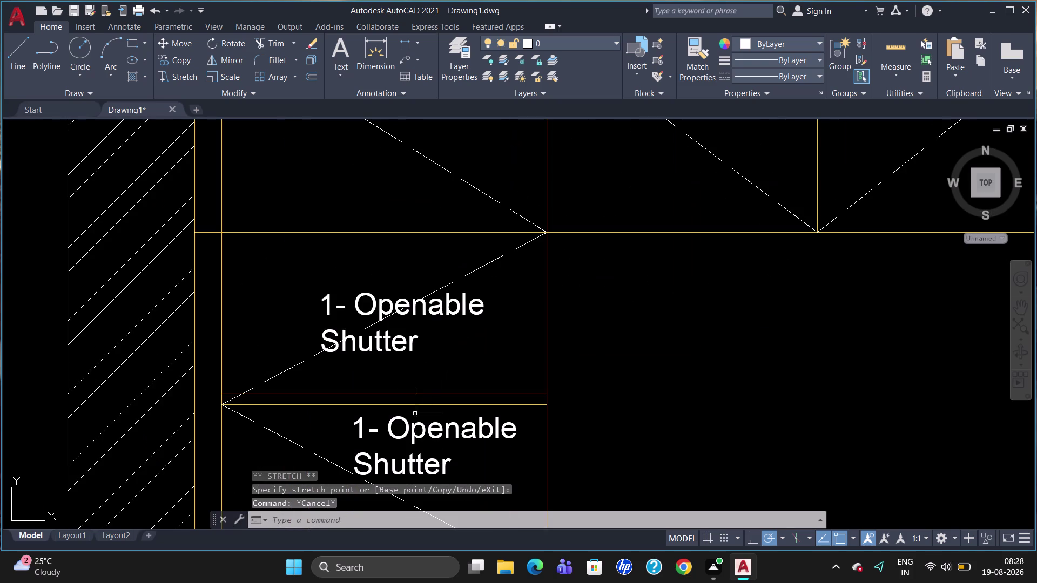
Widen a compartment label's text box and move the label toward the left wall.
double_click(390, 309)
click(430, 350)
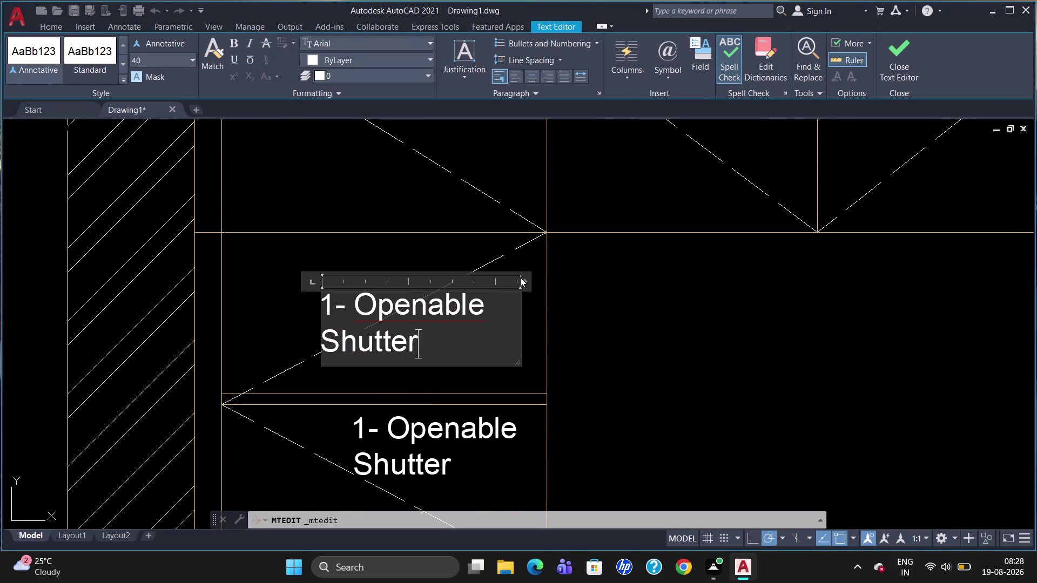
drag(522, 279, 540, 277)
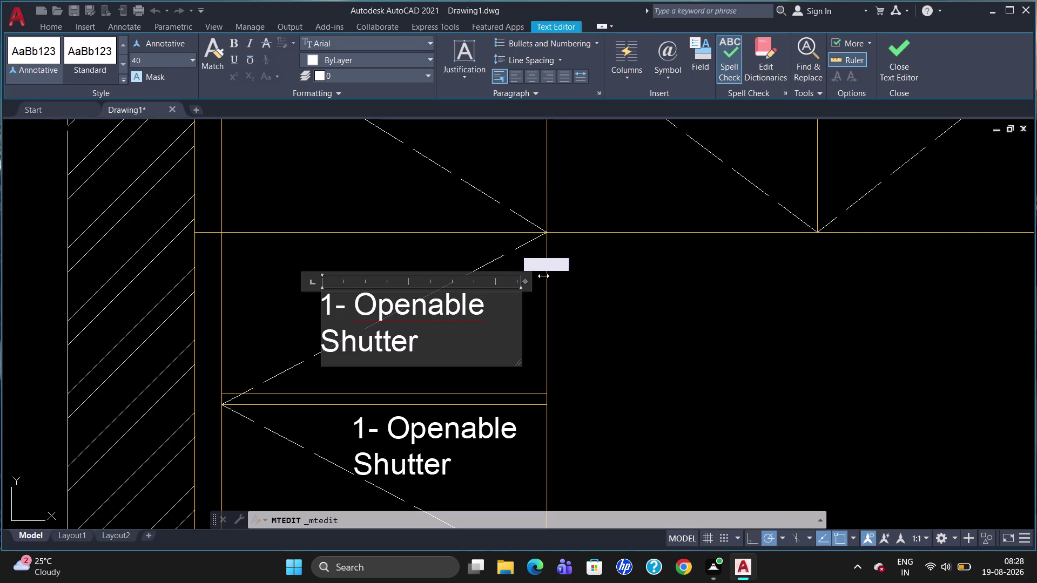
drag(541, 277, 551, 275)
drag(573, 270, 591, 267)
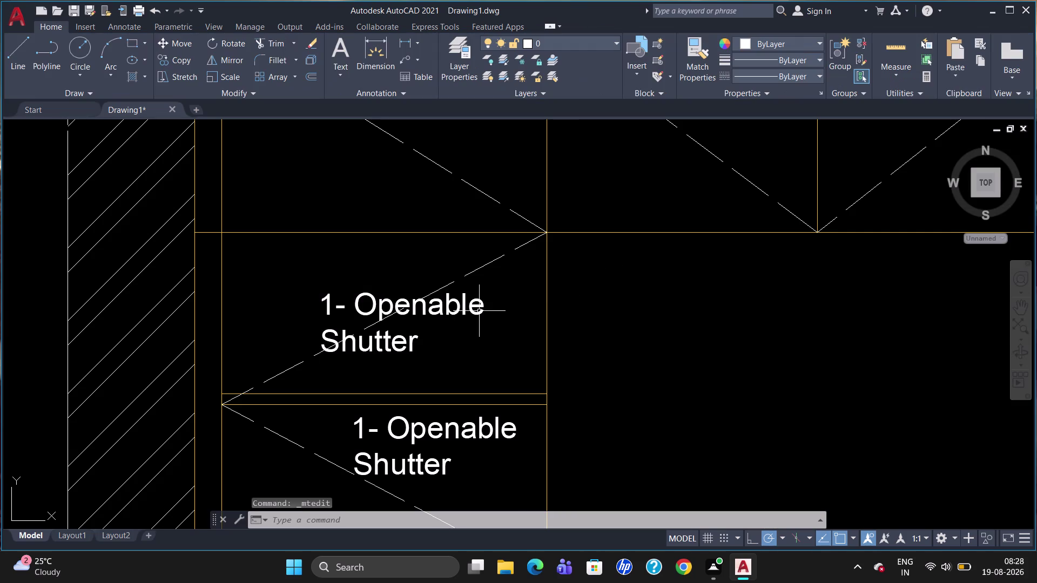
click(371, 307)
drag(320, 292, 321, 293)
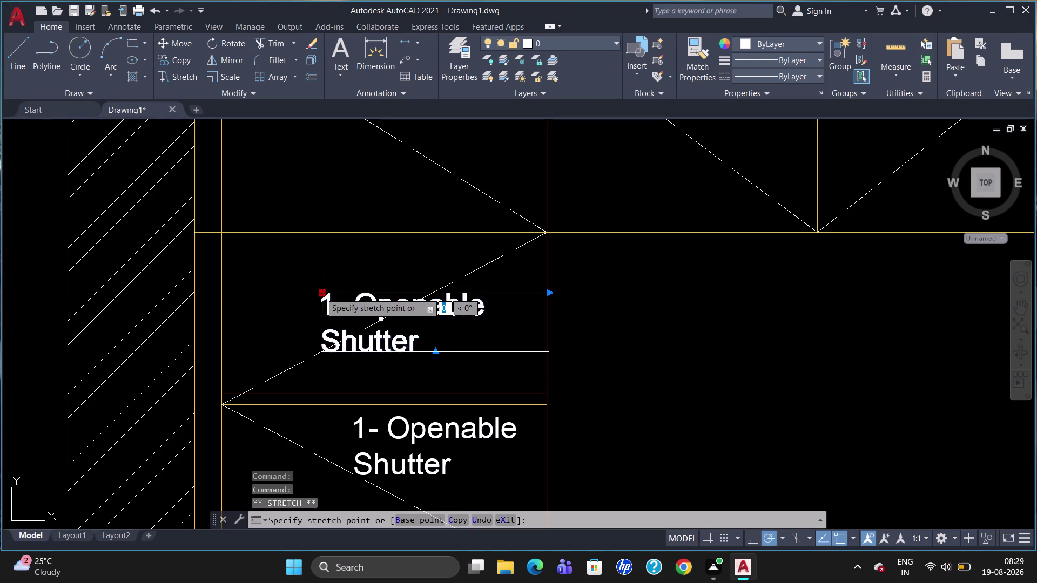
drag(320, 293, 248, 283)
click(249, 284)
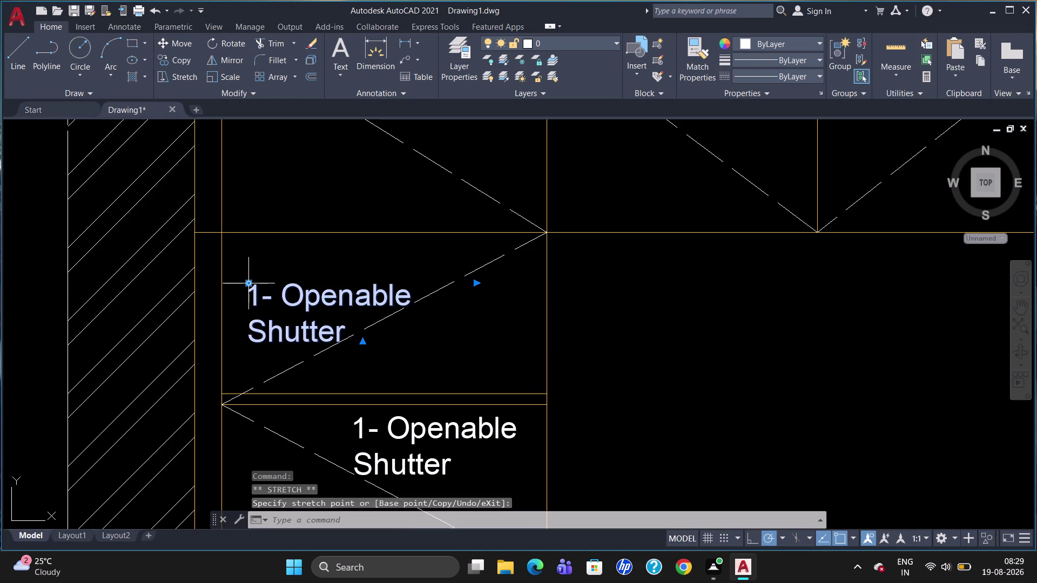
Widen the Openable Shutter label so it fits on one line.
double_click(329, 299)
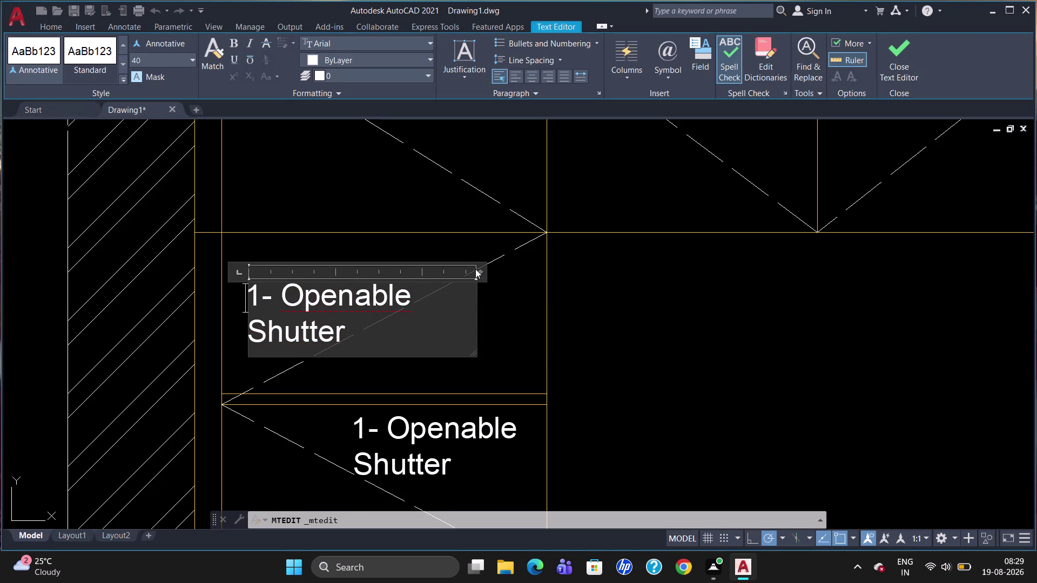
drag(481, 271, 527, 267)
click(514, 297)
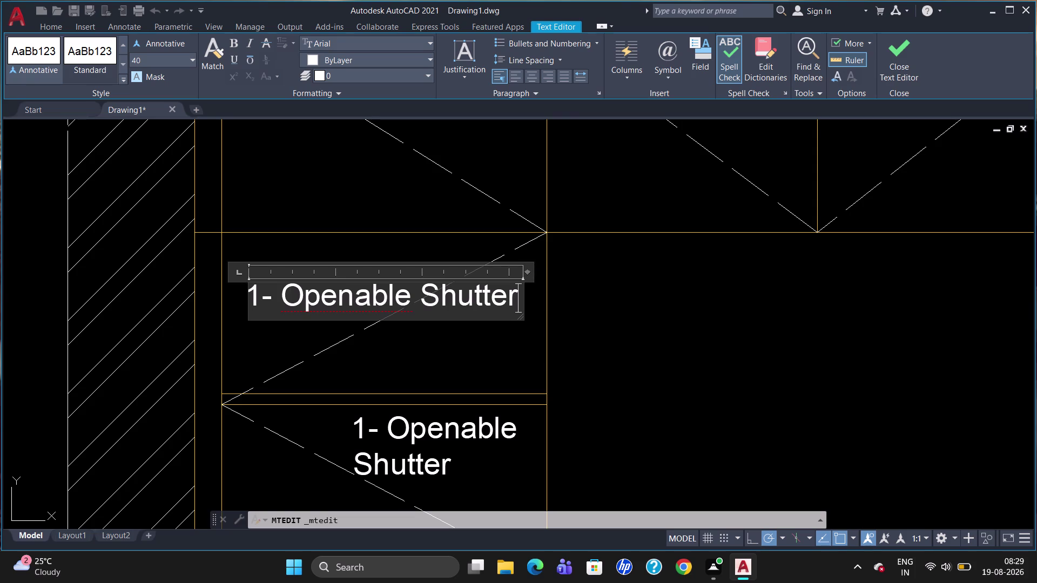
Add a second line reading '1- Loose Shelf' beneath it and close the editor.
key(Return)
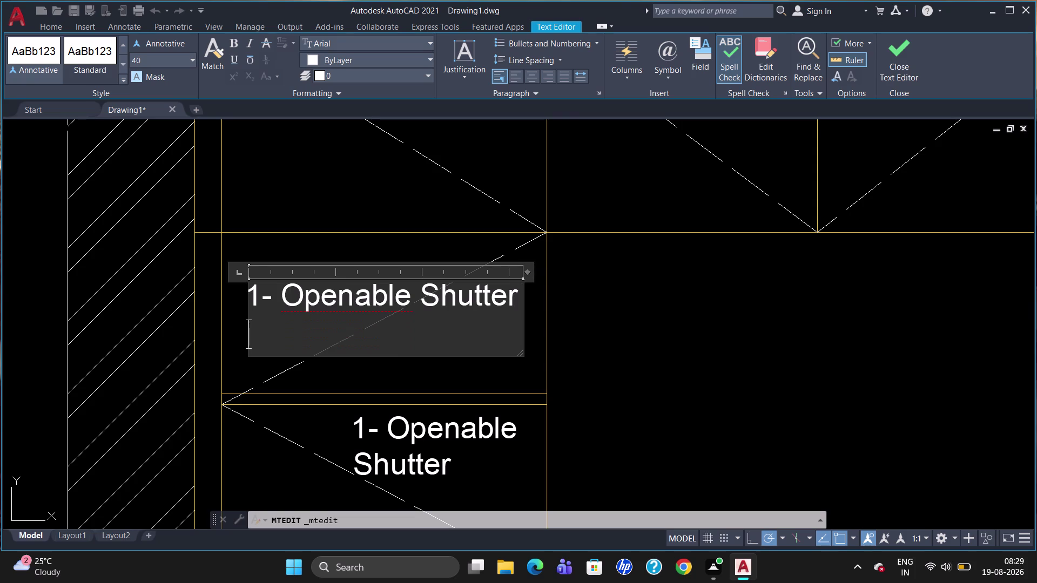
key(space)
text(2-)
key(space)
key(BackSpace)
key(BackSpace)
key(BackSpace)
key(1)
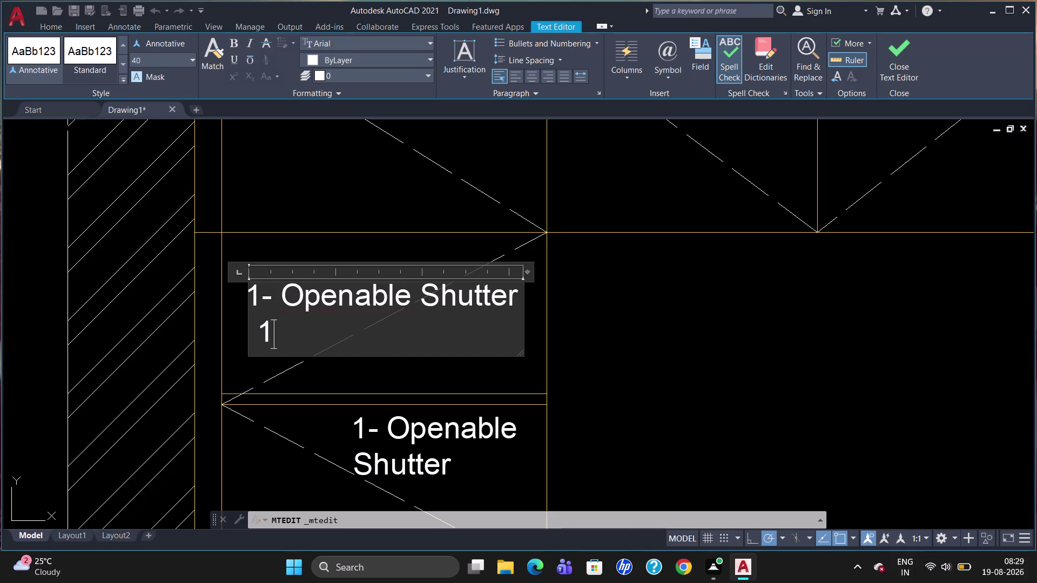
text(-)
key(space)
key(l)
text(oose)
key(space)
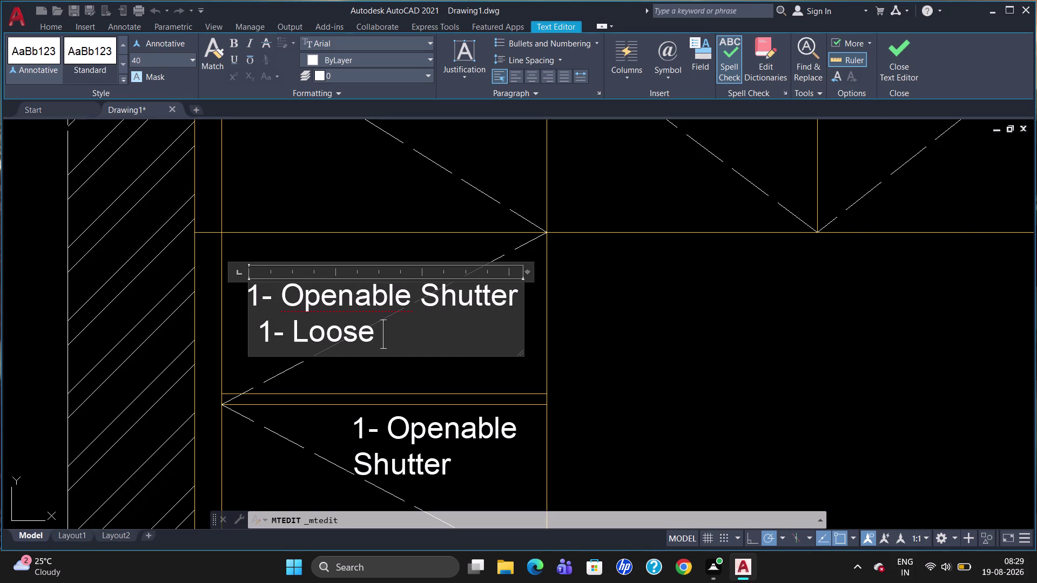
key(s)
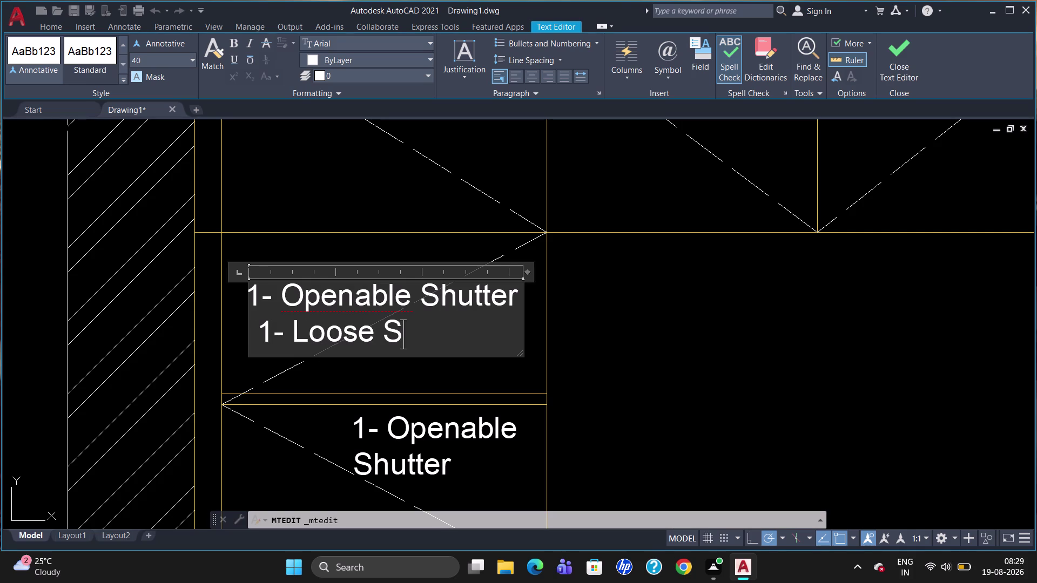
text(helf)
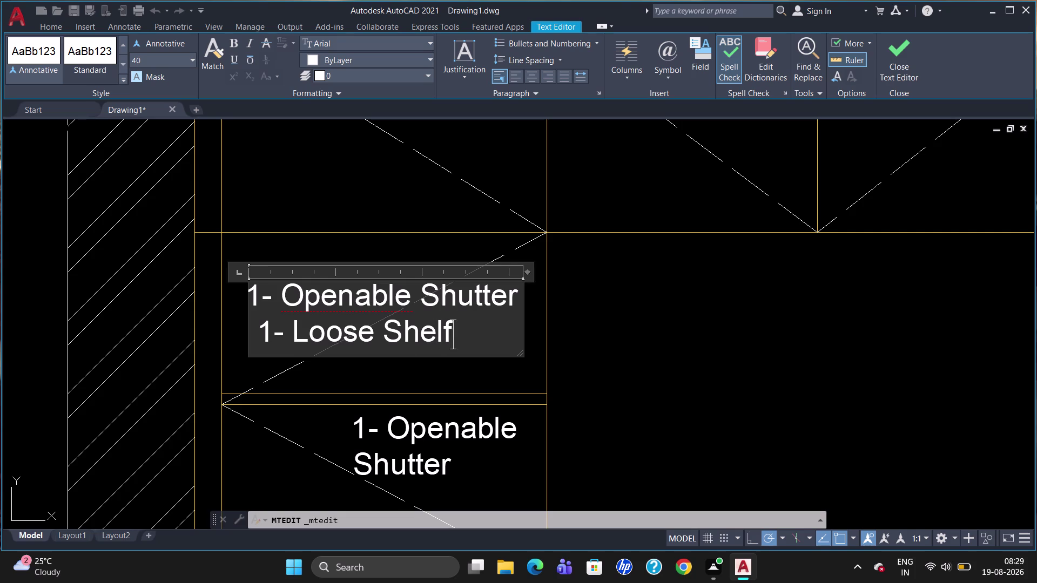
click(472, 438)
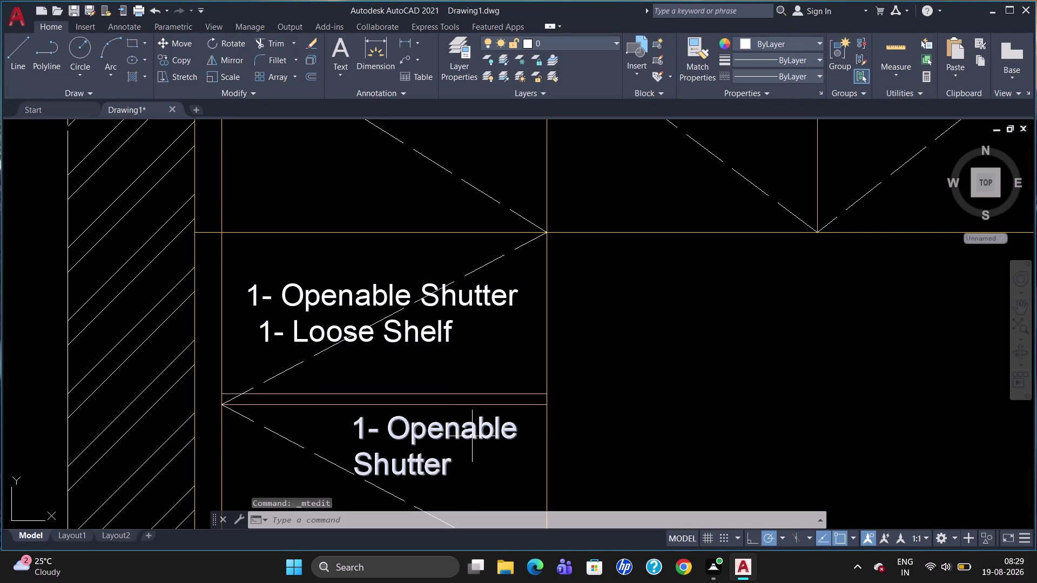
Clear the lower Openable Shutter label's text and set the text colour to red.
scroll(down, 3)
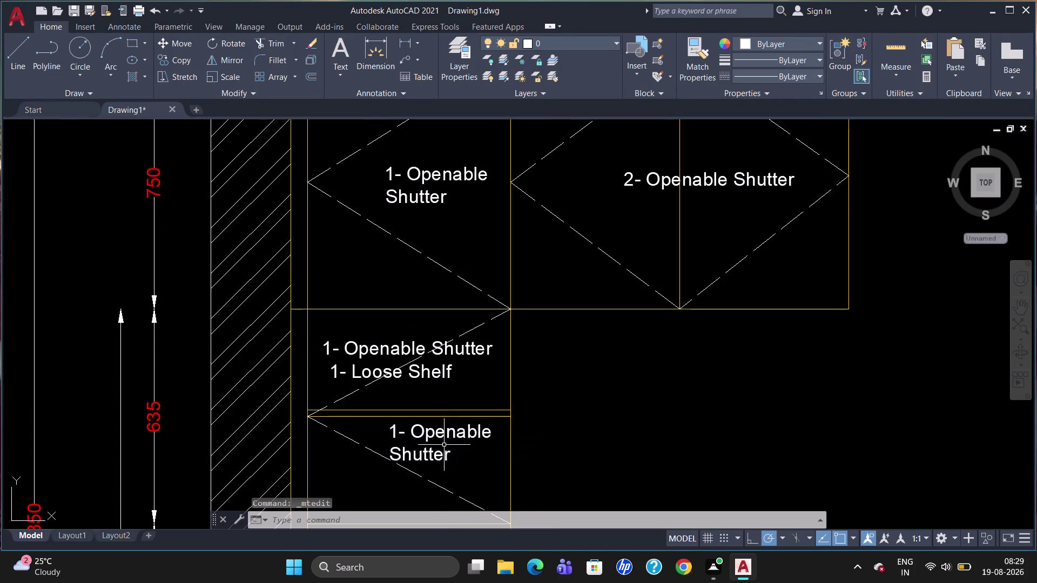
double_click(435, 437)
drag(458, 456, 449, 462)
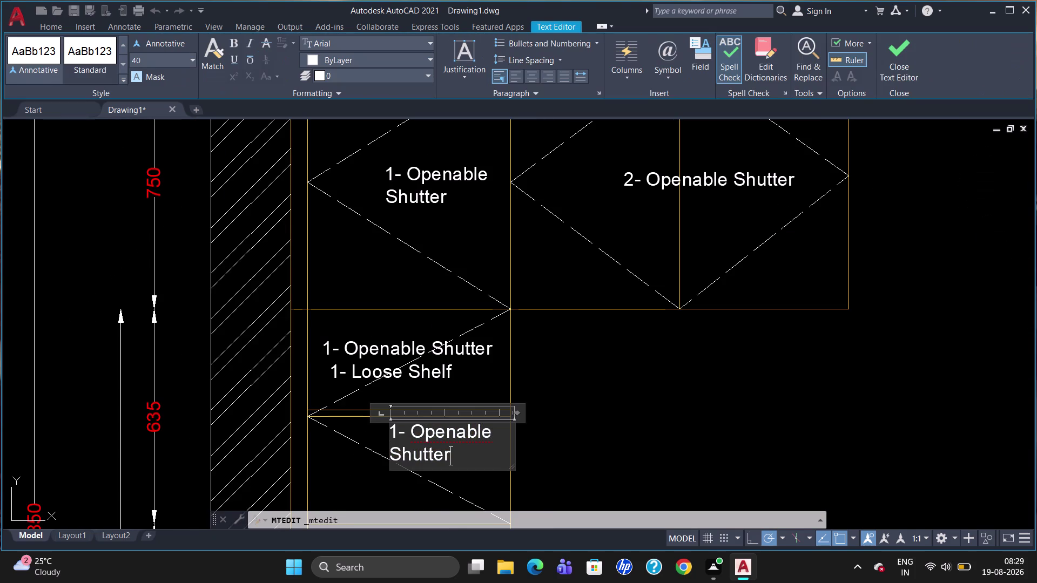
key(BackSpace)
key(BackSpace)
key(BackSpace)
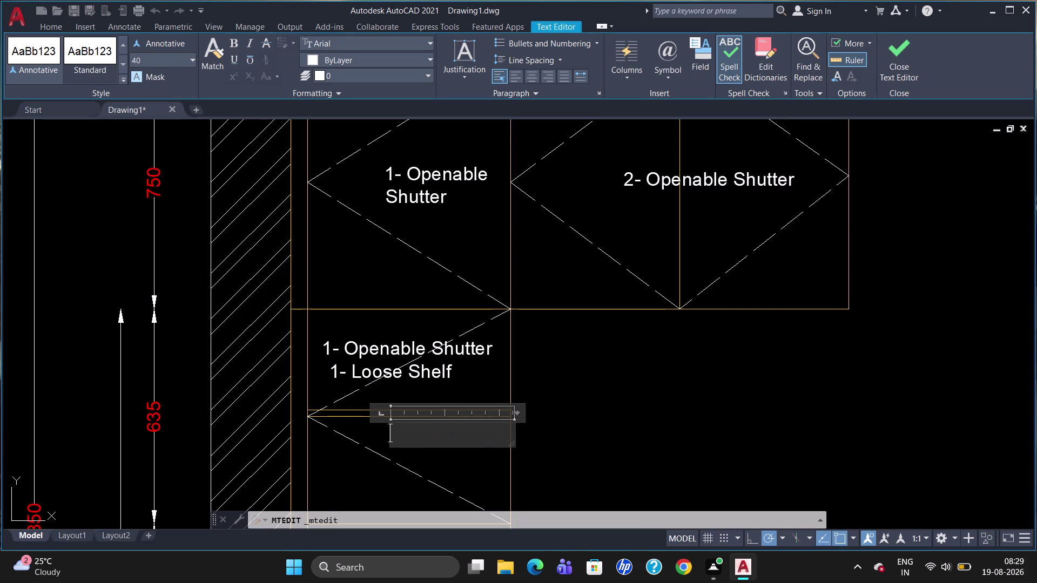
click(311, 57)
click(307, 196)
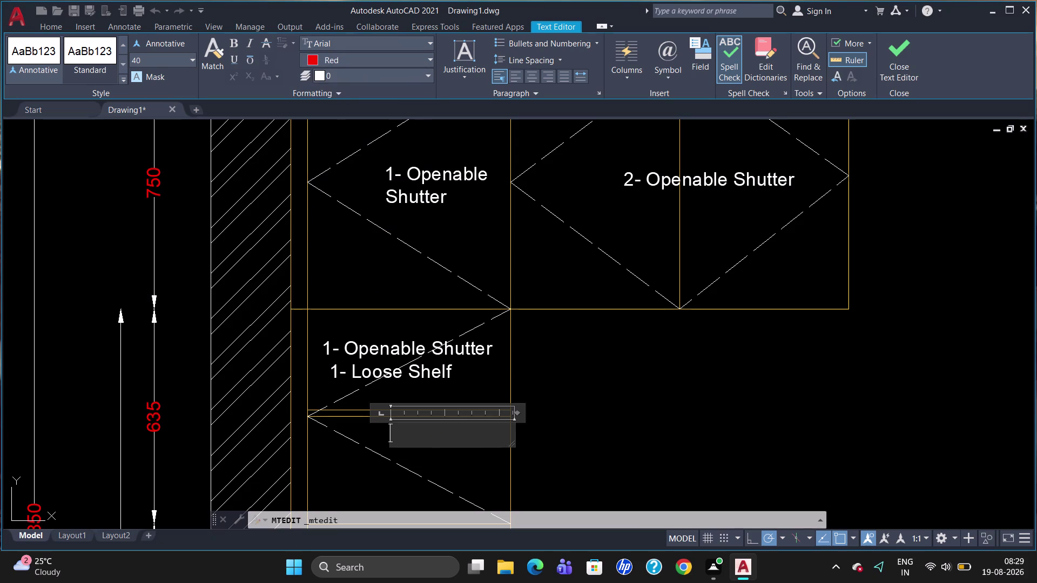
Type the red depth note 'D- 5OOmm' and close the text editor.
click(434, 447)
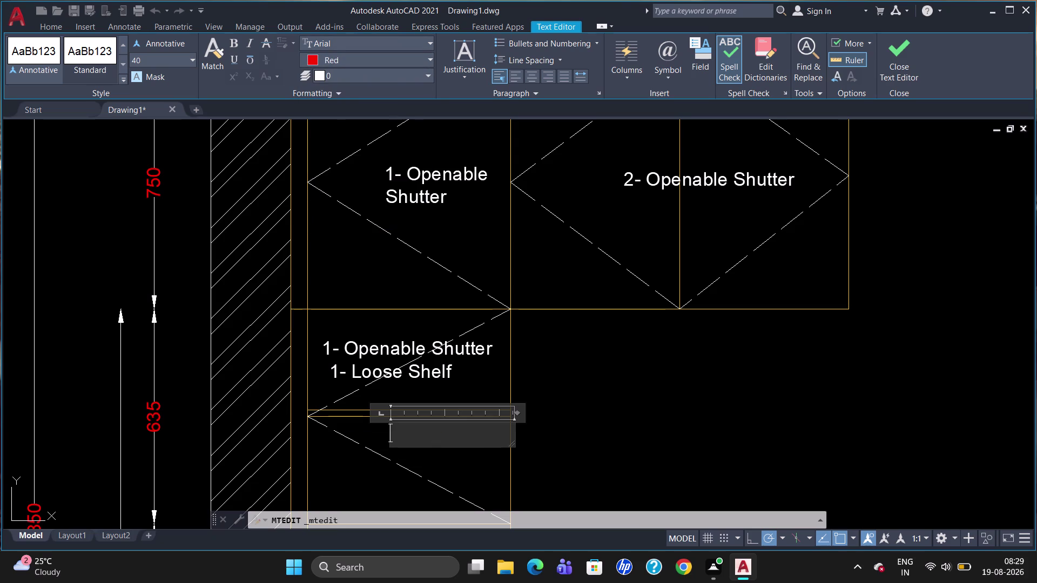
key(d)
key(space)
key(BackSpace)
text(-)
key(space)
key(5)
text(OO)
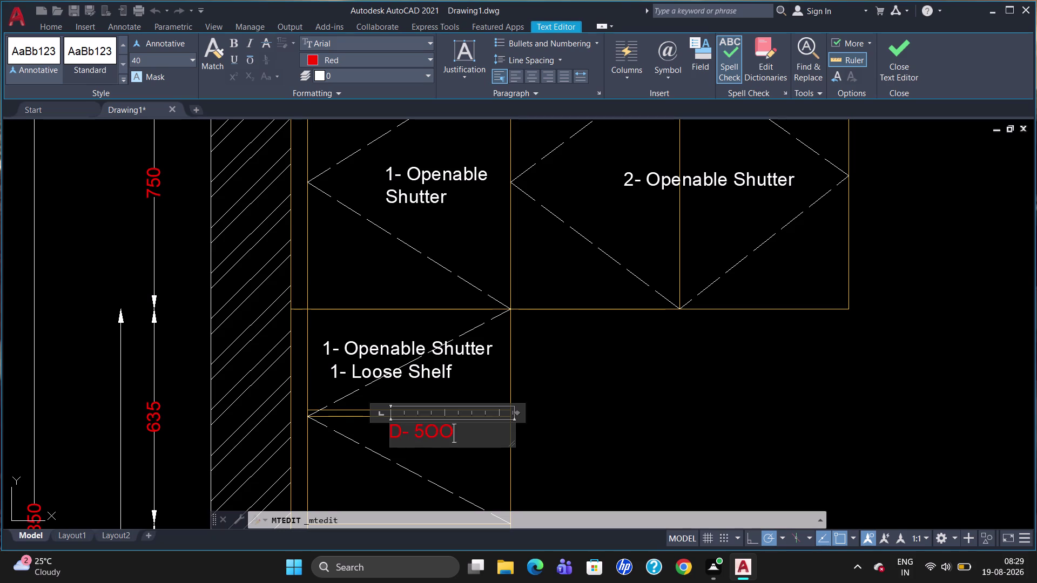
text(mm)
click(453, 476)
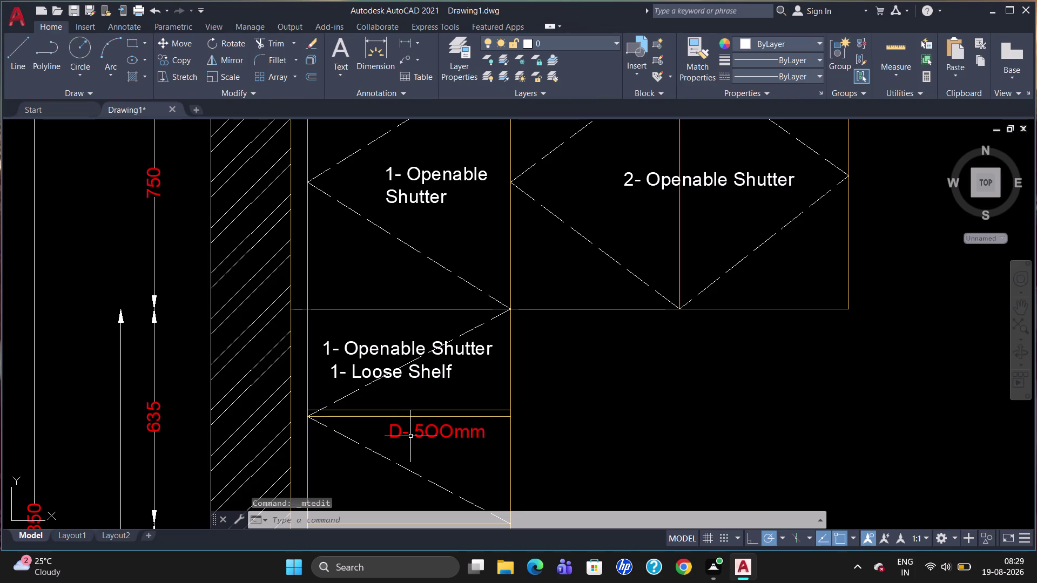
scroll(down, 3)
scroll(up, 3)
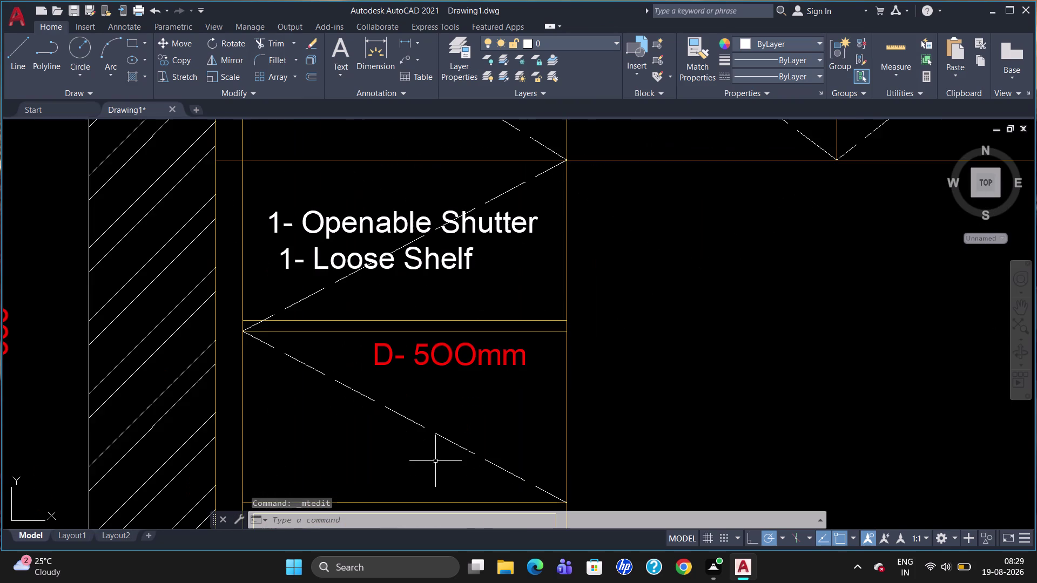
scroll(down, 3)
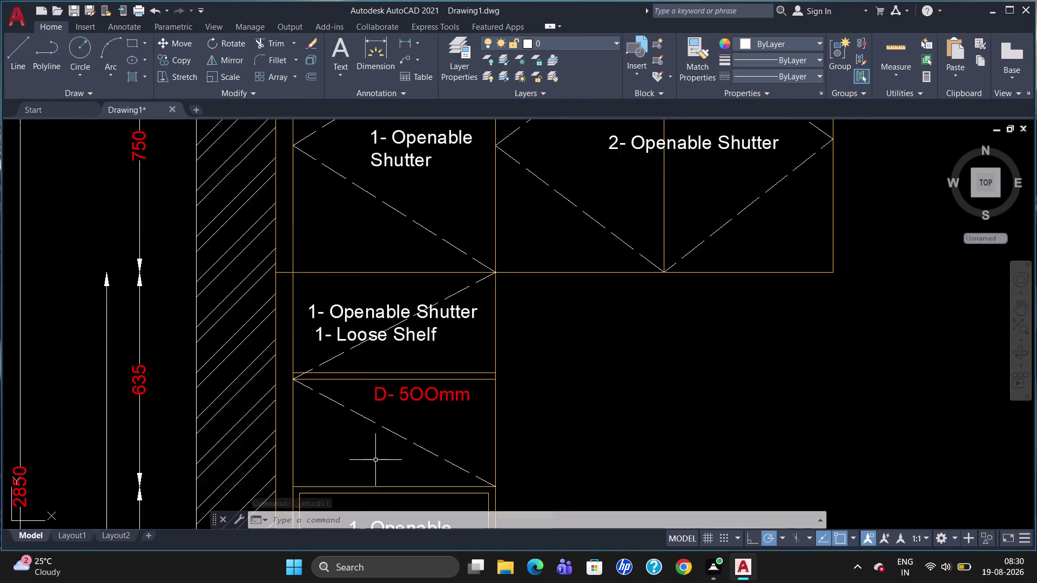
scroll(down, 3)
scroll(up, 3)
scroll(down, 3)
scroll(up, 3)
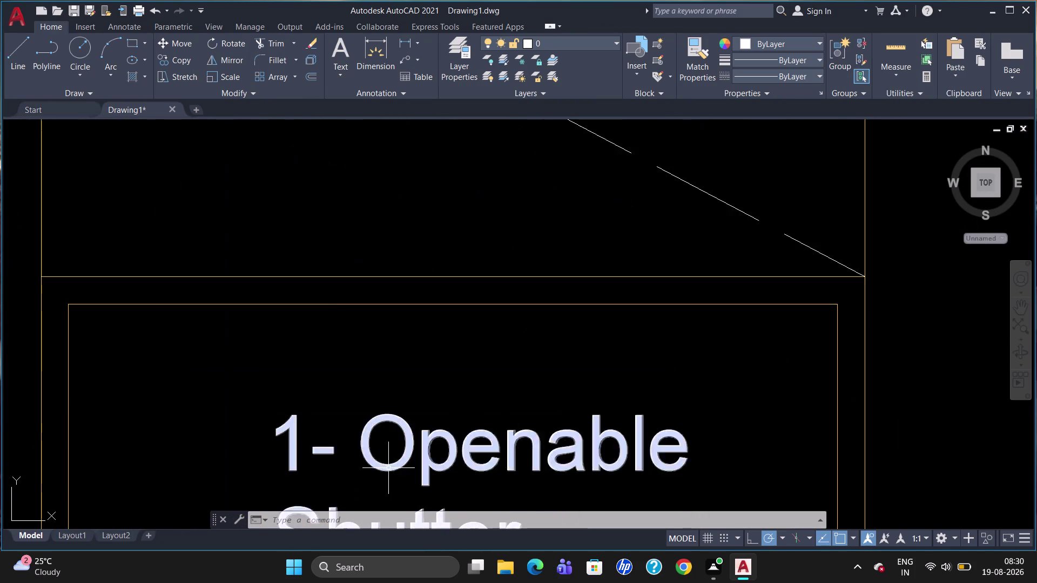
scroll(down, 3)
scroll(up, 3)
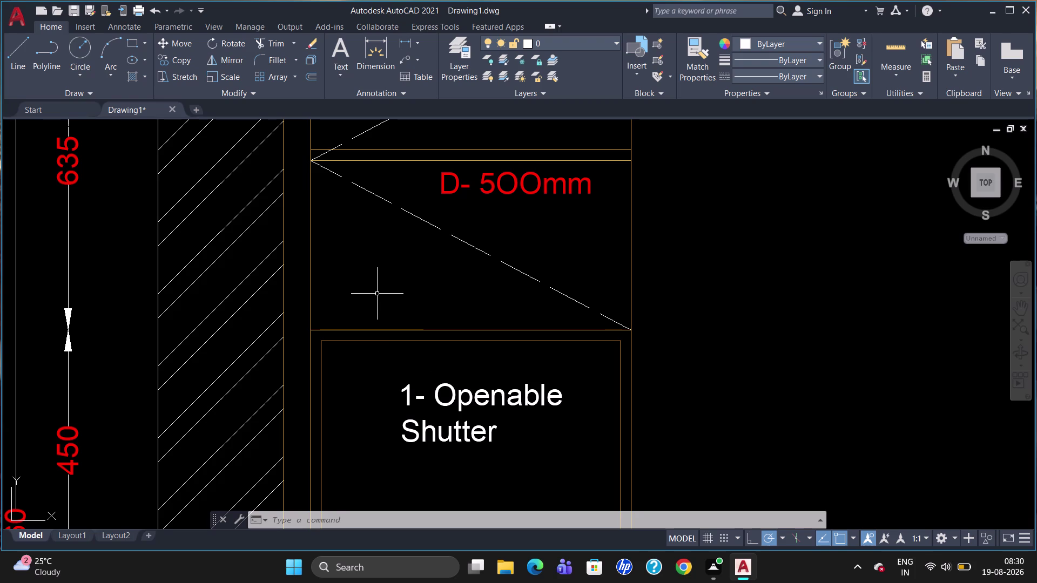
Draw a multiline text box below the D- 5OOmm note, set to red and height 40.
key(t)
key(Return)
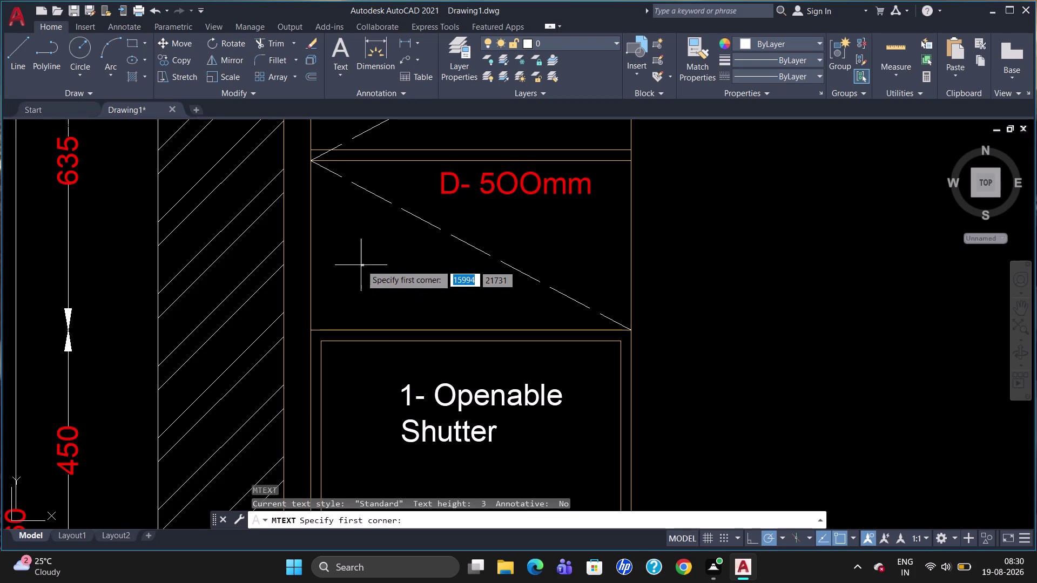
click(348, 258)
click(380, 291)
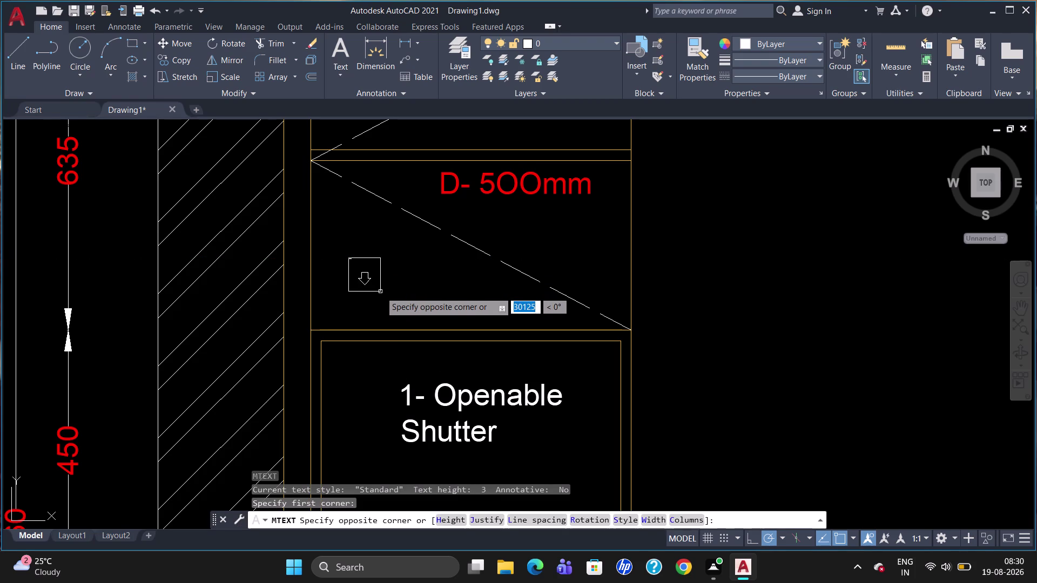
click(337, 60)
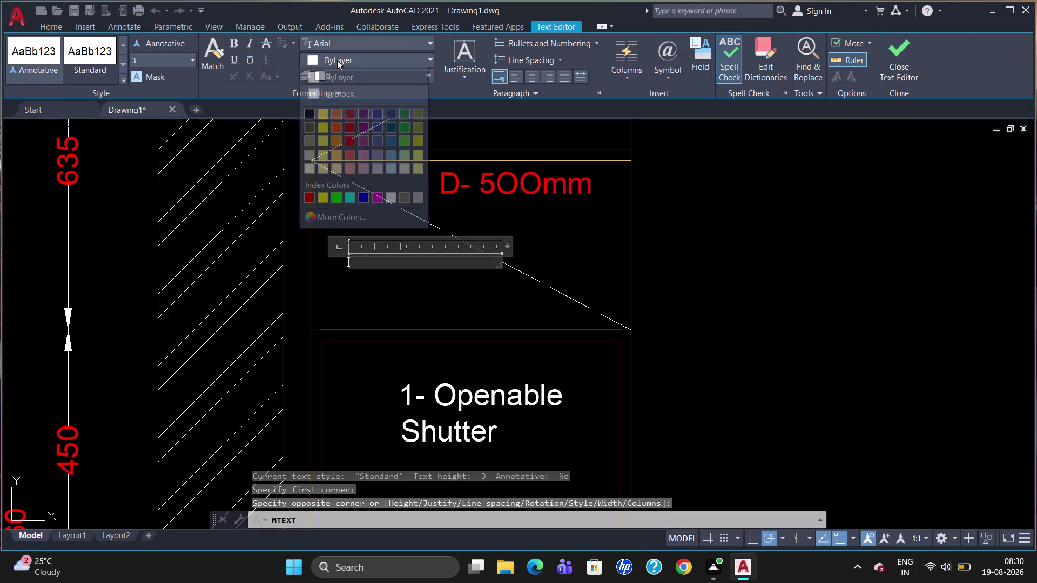
click(304, 198)
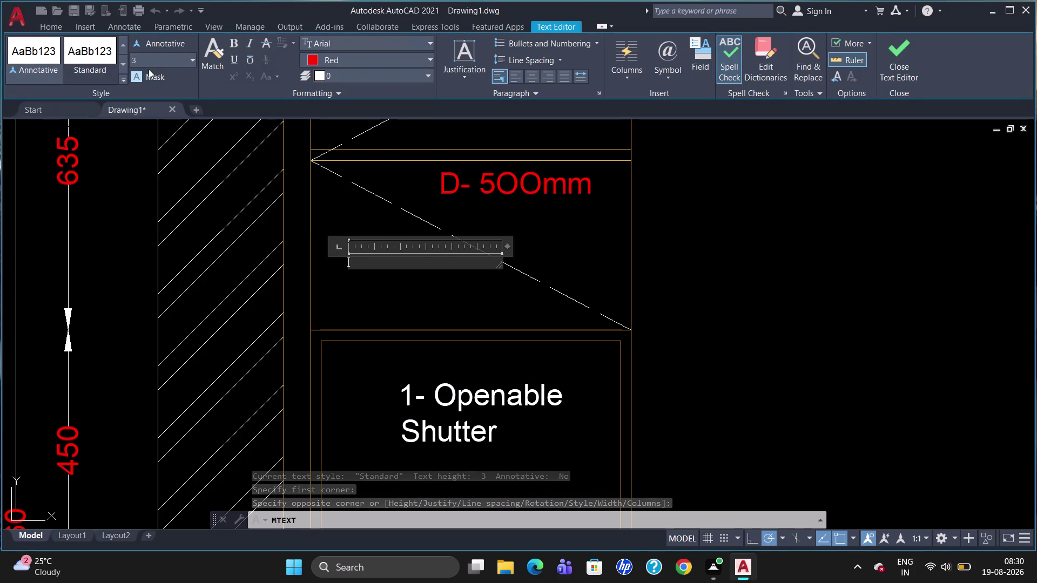
click(150, 61)
key(BackSpace)
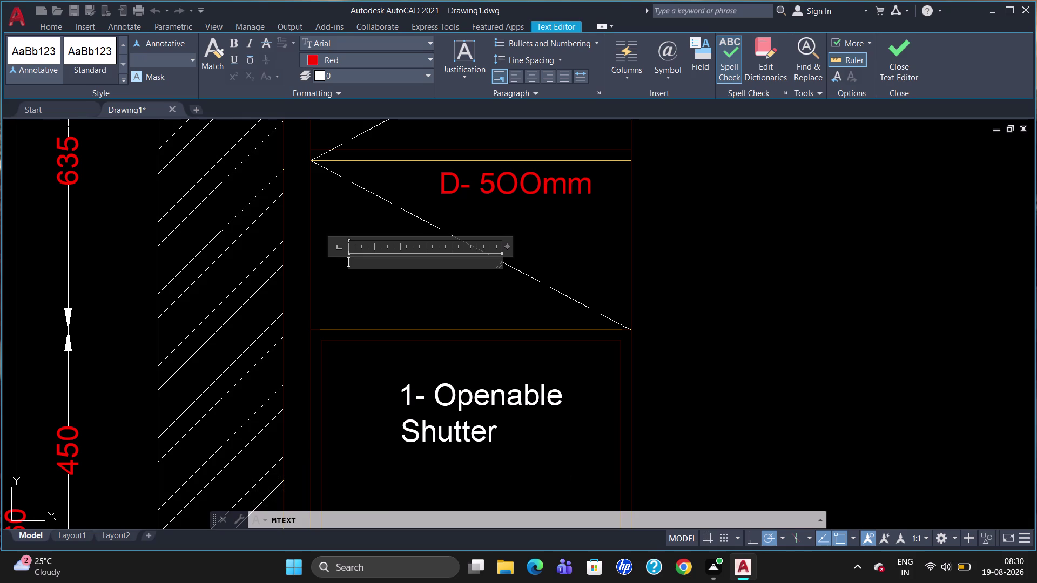
text(40)
key(Return)
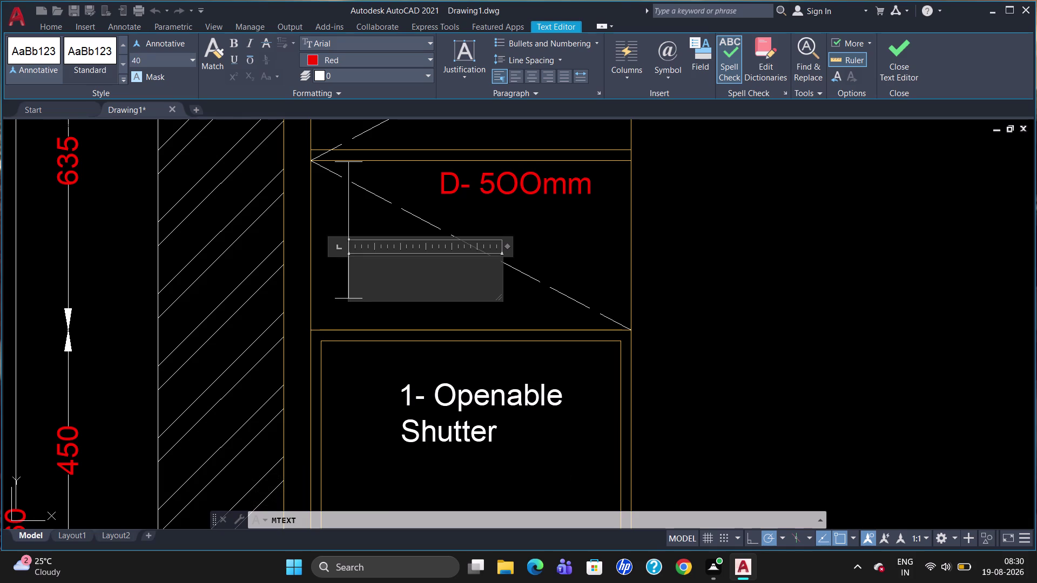
Enter 'S1' as the note text and close the editor.
text(s1)
key(BackSpace)
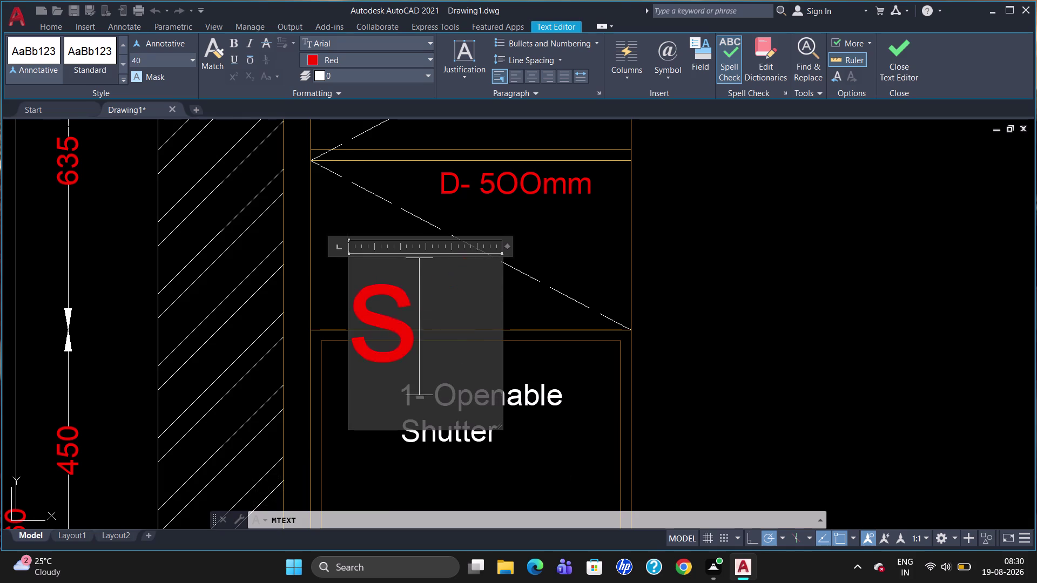
key(BackSpace)
key(BackSpace)
key(s)
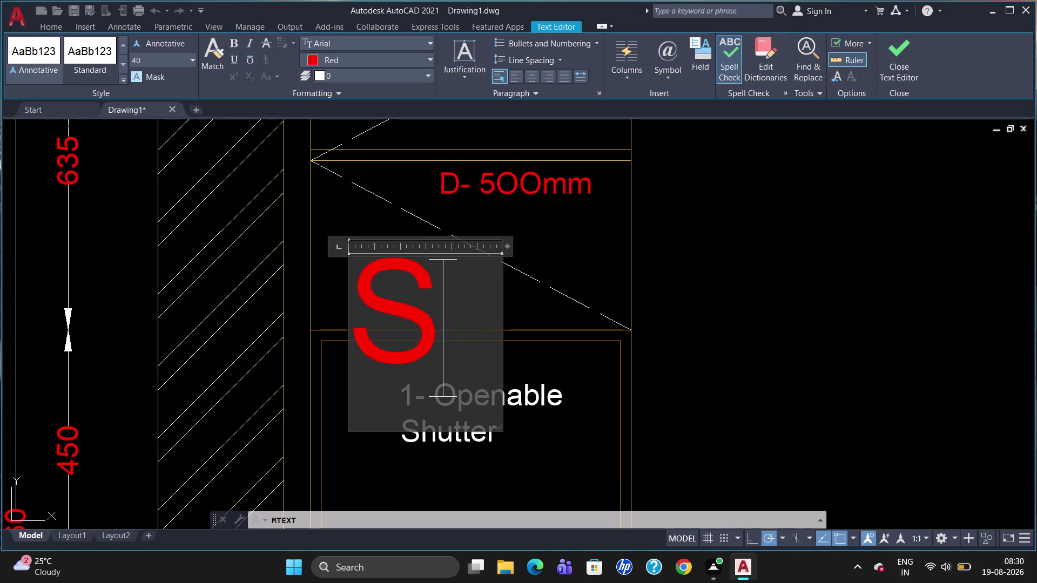
key(1)
click(263, 359)
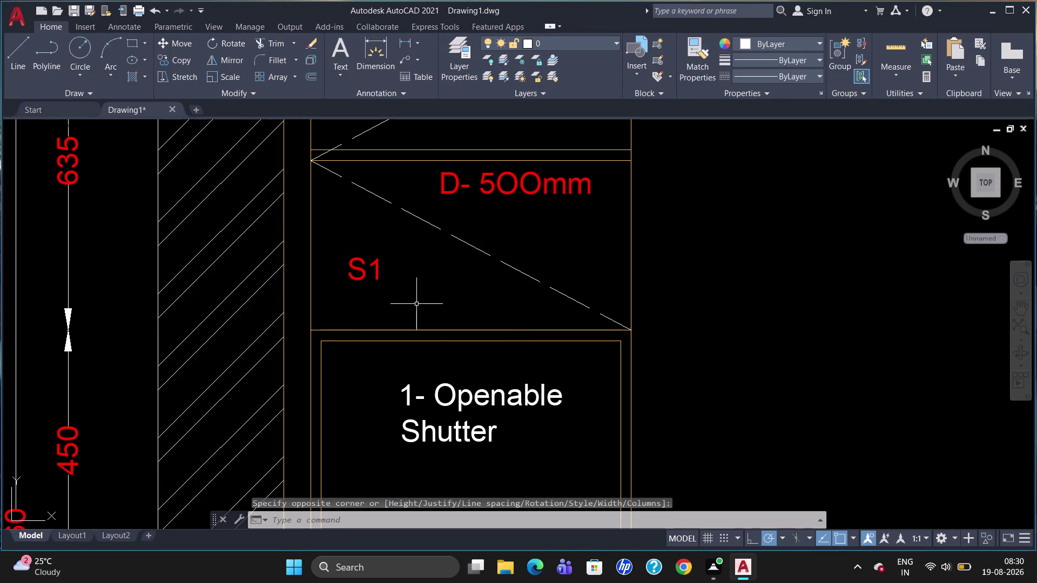
scroll(down, 3)
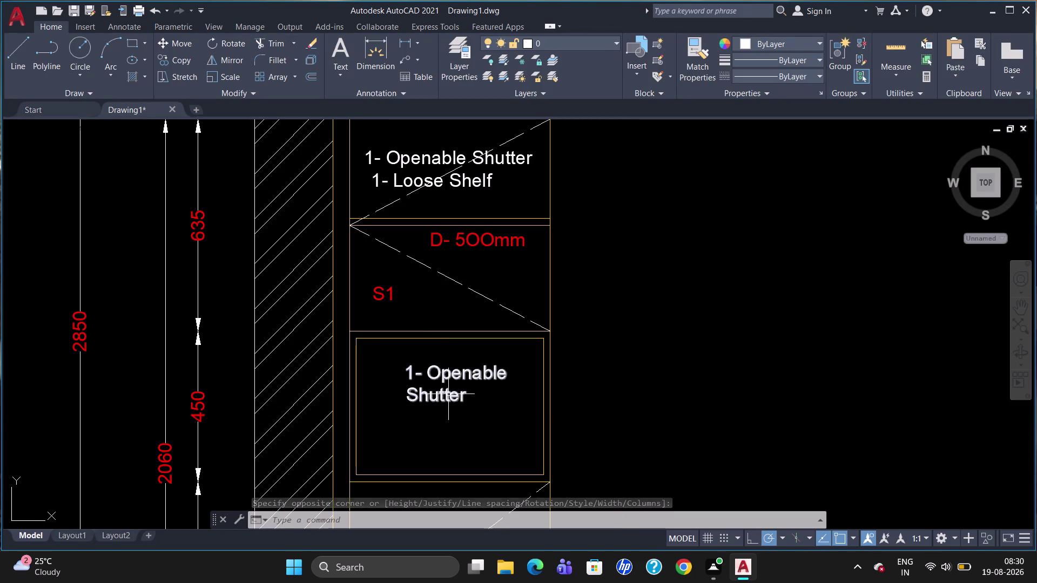
Open the shutter label below S1 and delete its existing wording.
scroll(up, 3)
scroll(down, 3)
double_click(452, 388)
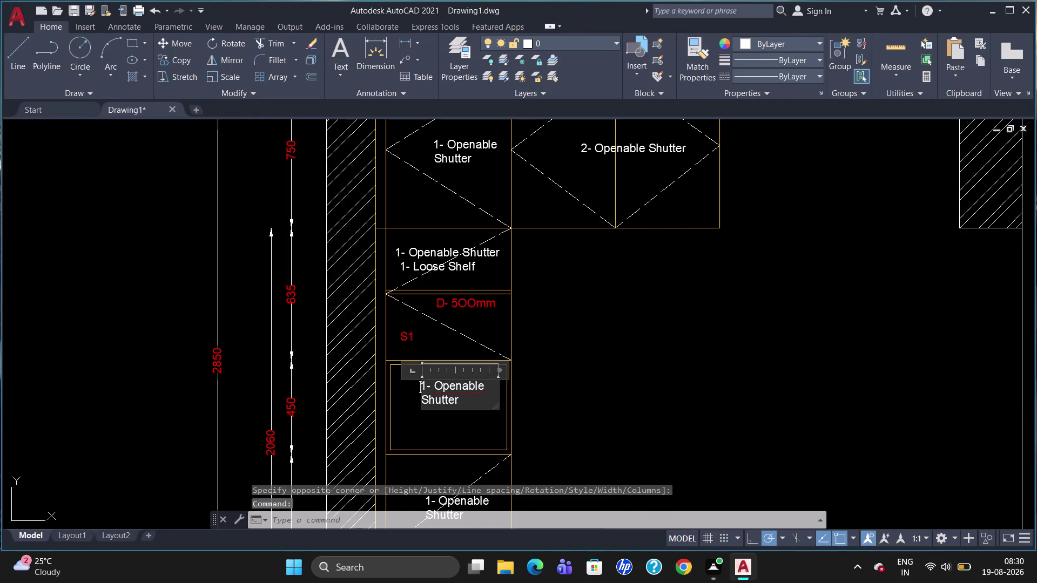
click(467, 410)
drag(451, 407, 444, 405)
drag(480, 407, 440, 400)
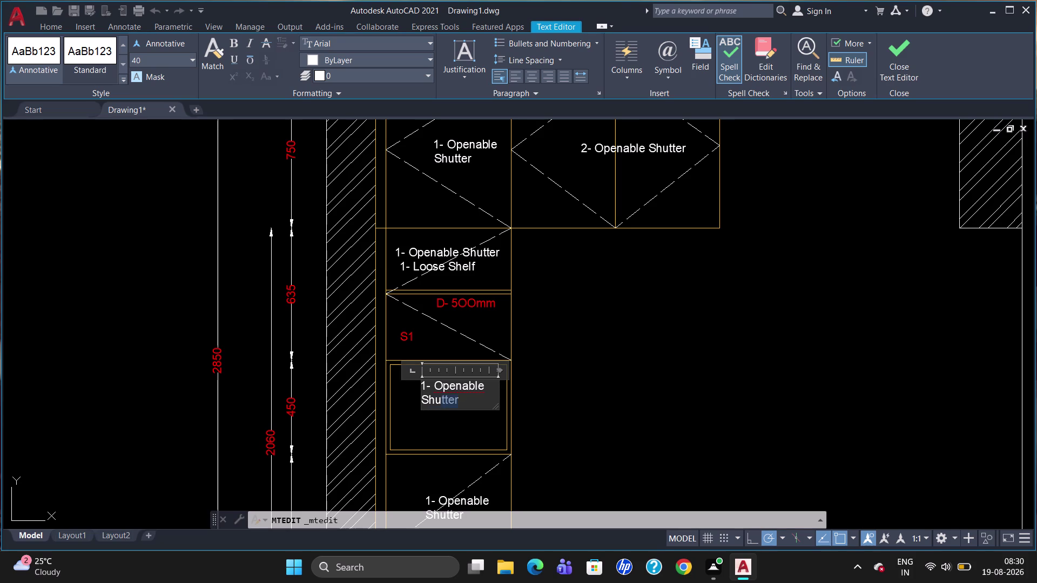
drag(439, 399, 400, 384)
key(Delete)
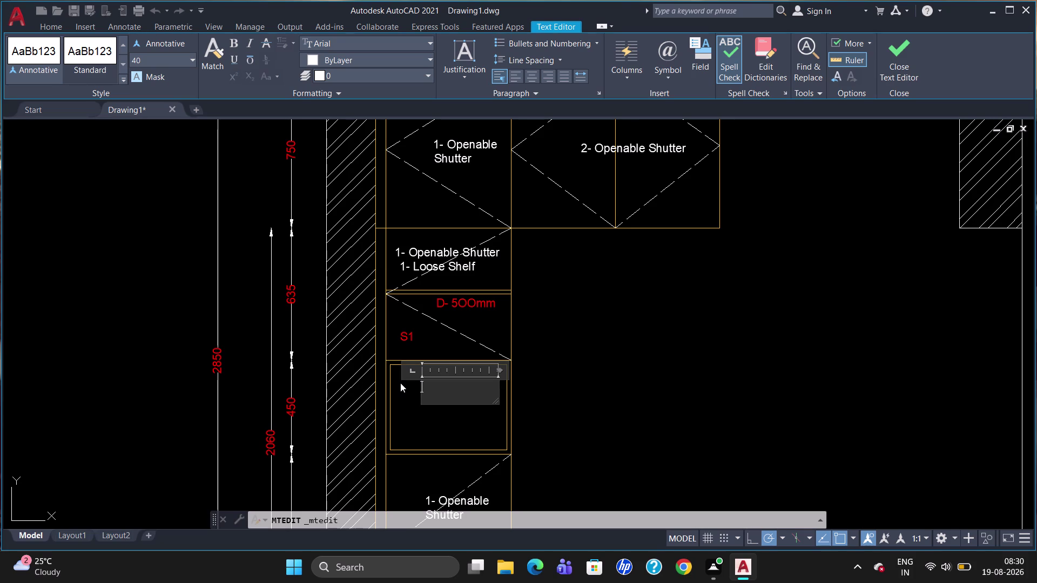
Enter 'Open Unit' as the label's first part.
key(o)
text(pen)
key(space)
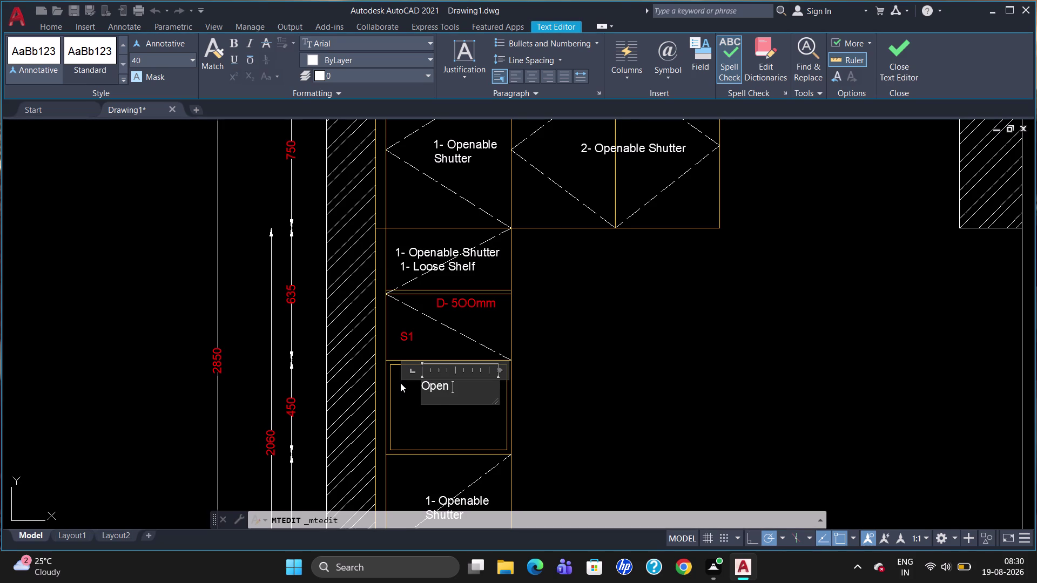
key(u)
text(nit)
key(space)
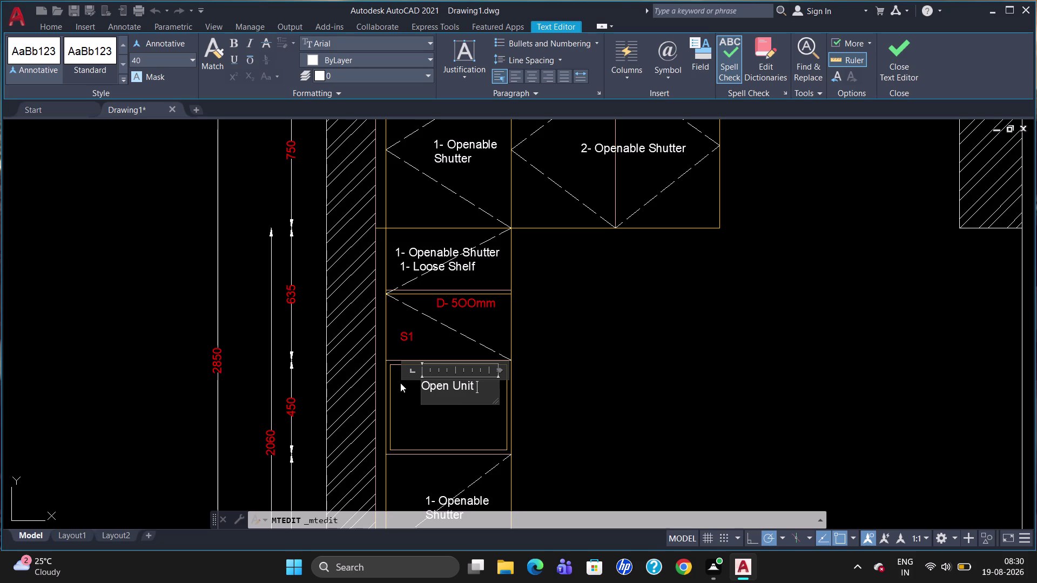
key(Return)
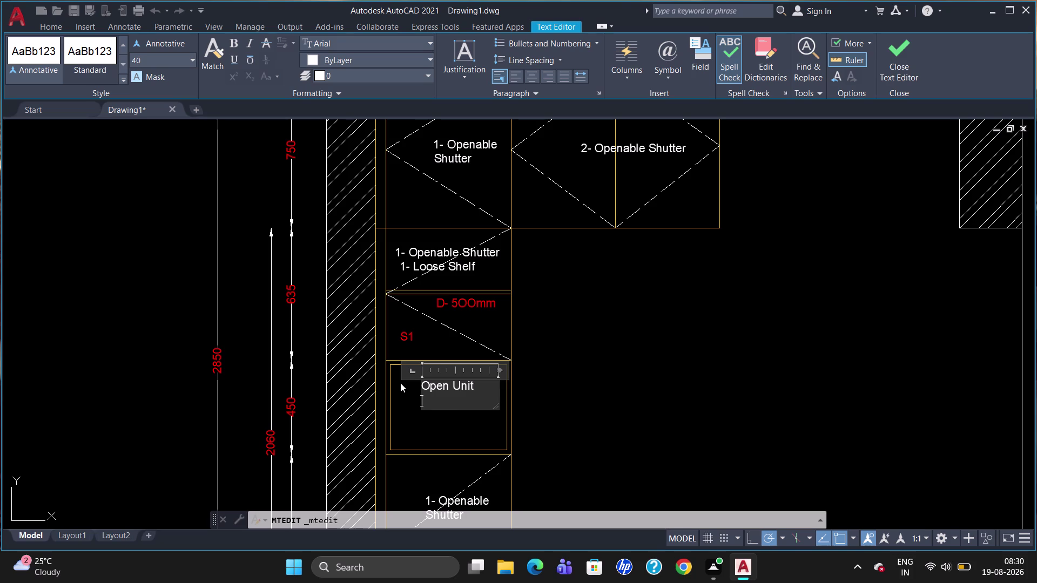
Add 'Space For Oven' to the label and close the editor.
key(s)
text(pac)
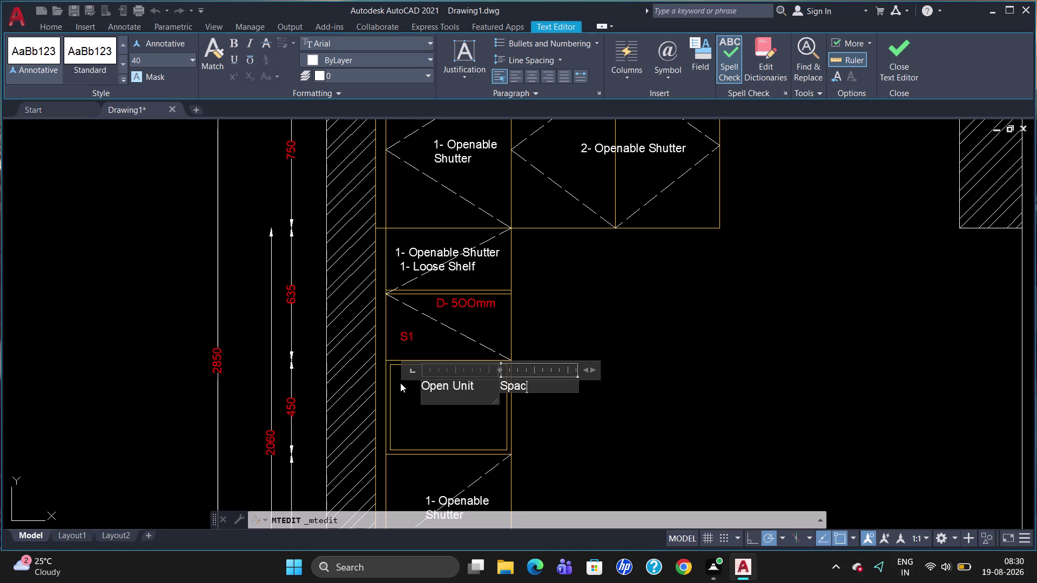
text(e)
key(space)
key(f)
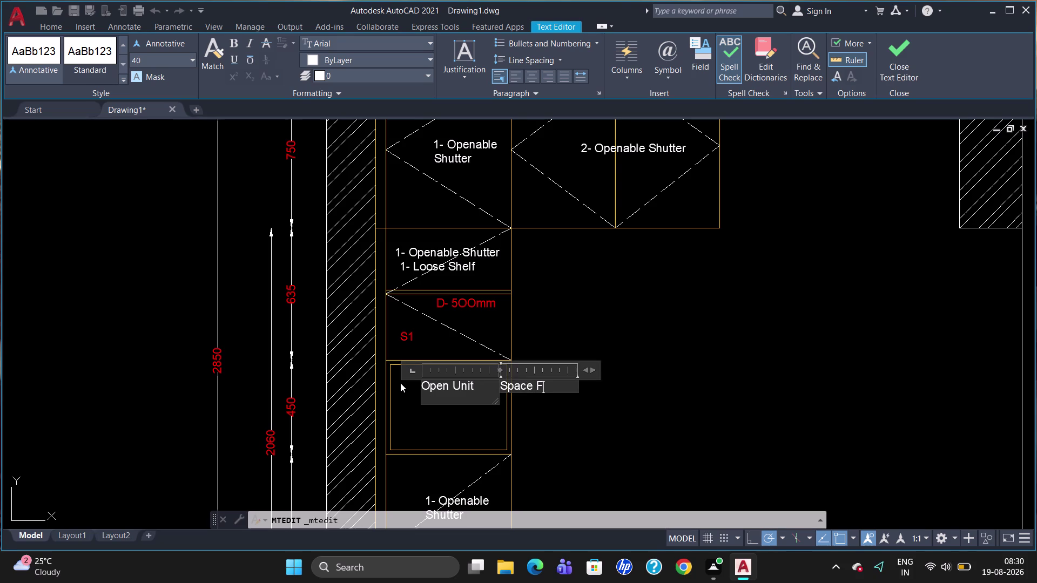
text(or)
key(space)
key(o)
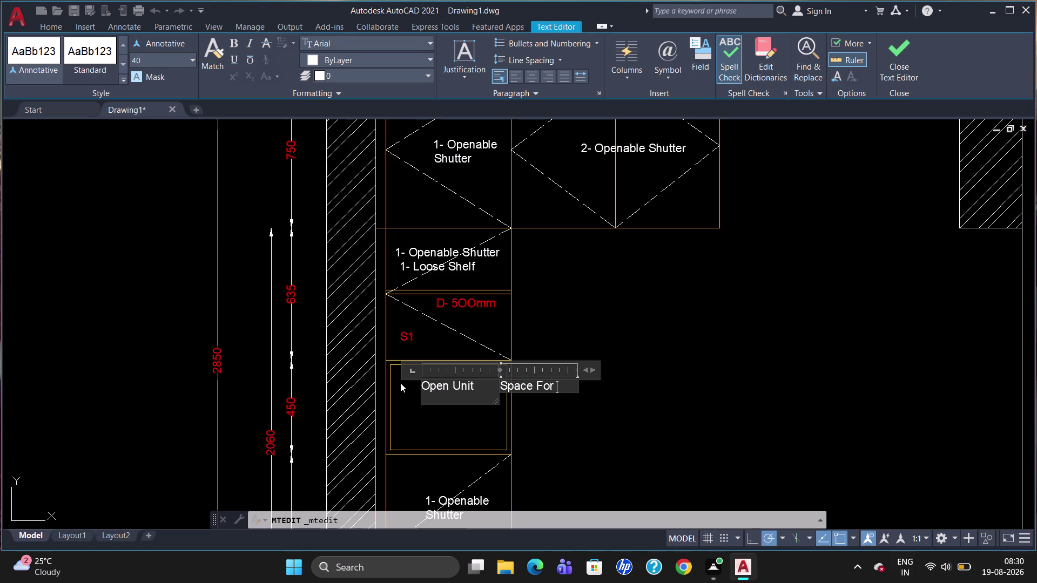
text(ven)
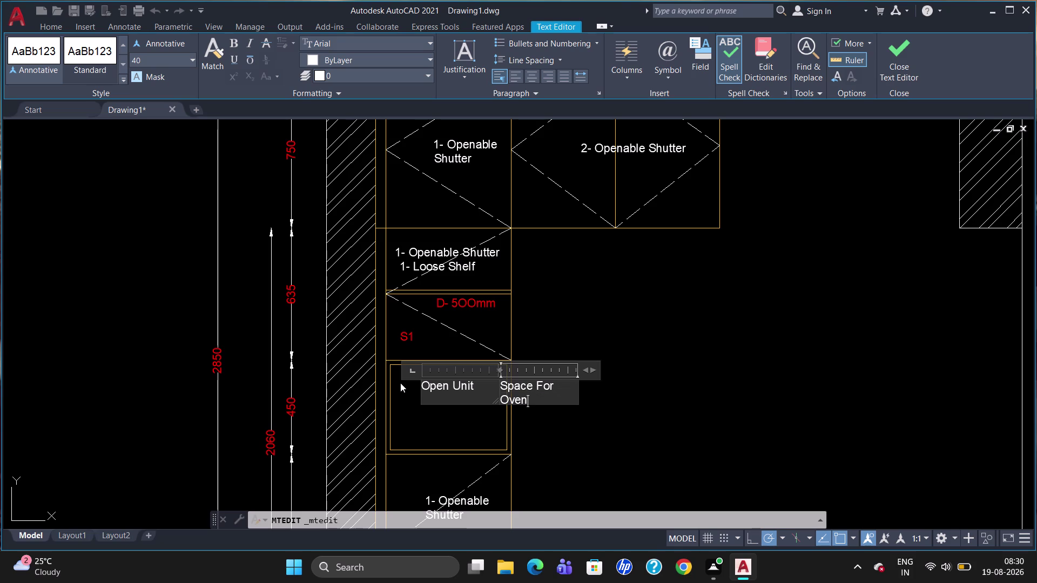
click(416, 425)
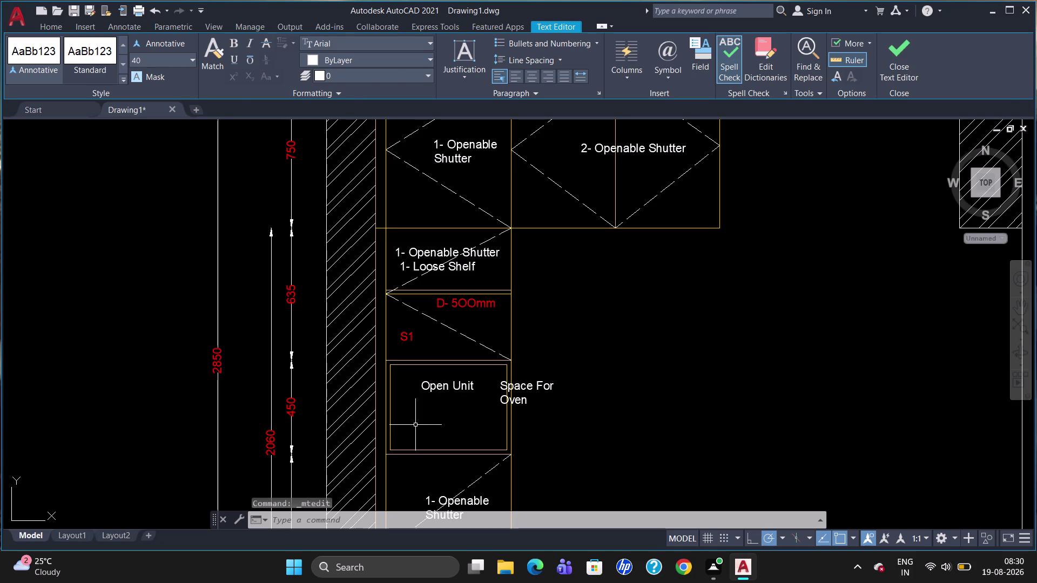
Try narrowing the label's columns, discard those changes, and select the label.
click(454, 389)
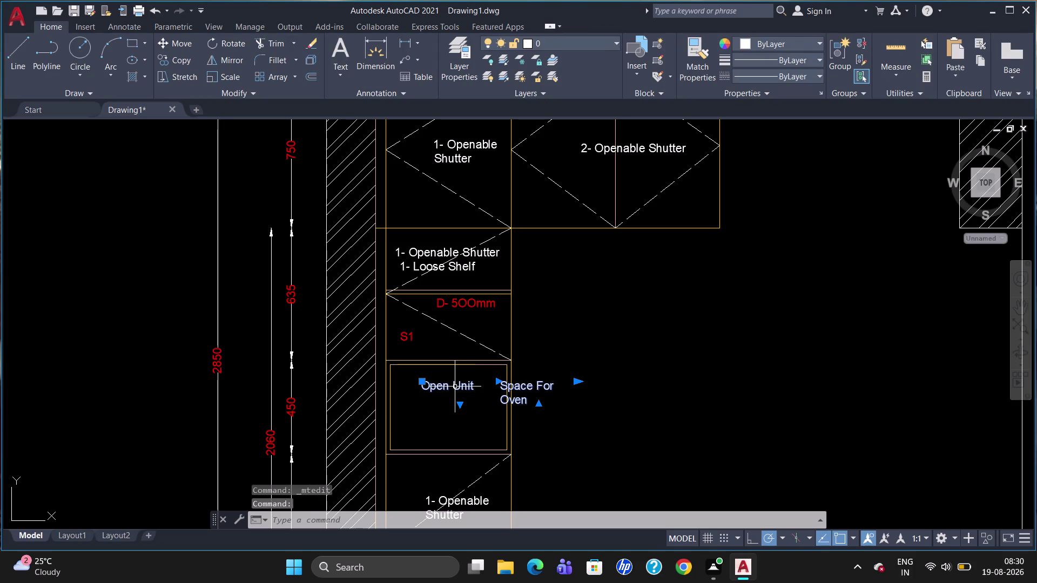
double_click(455, 386)
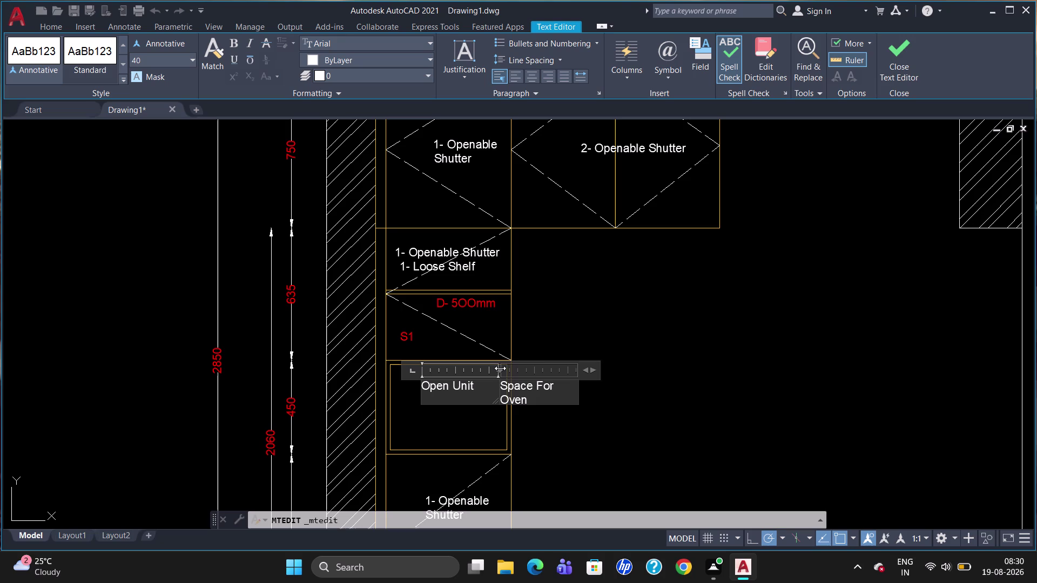
drag(500, 370, 467, 376)
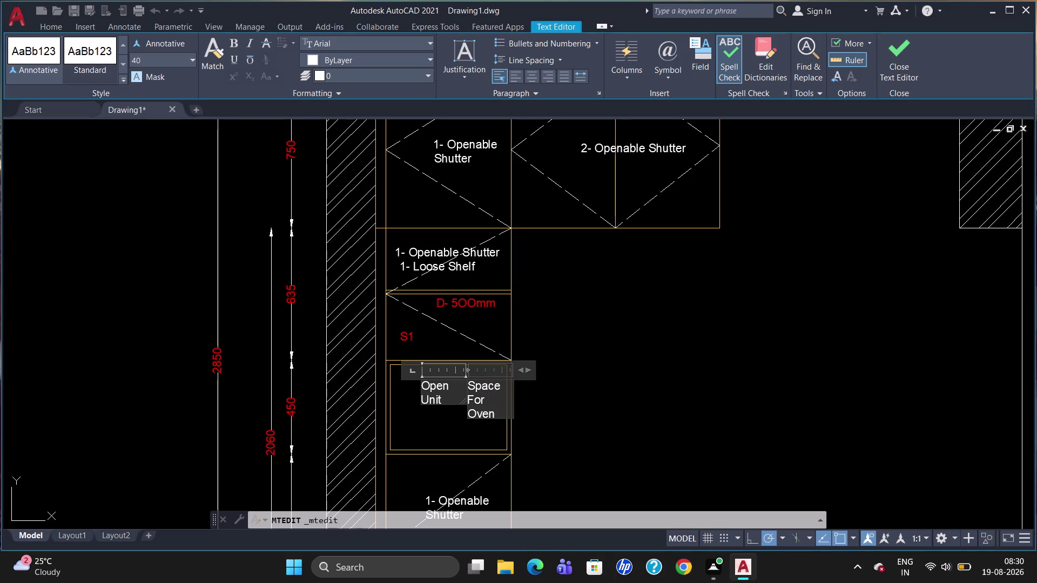
drag(466, 366, 471, 408)
drag(472, 408, 470, 408)
key(Escape)
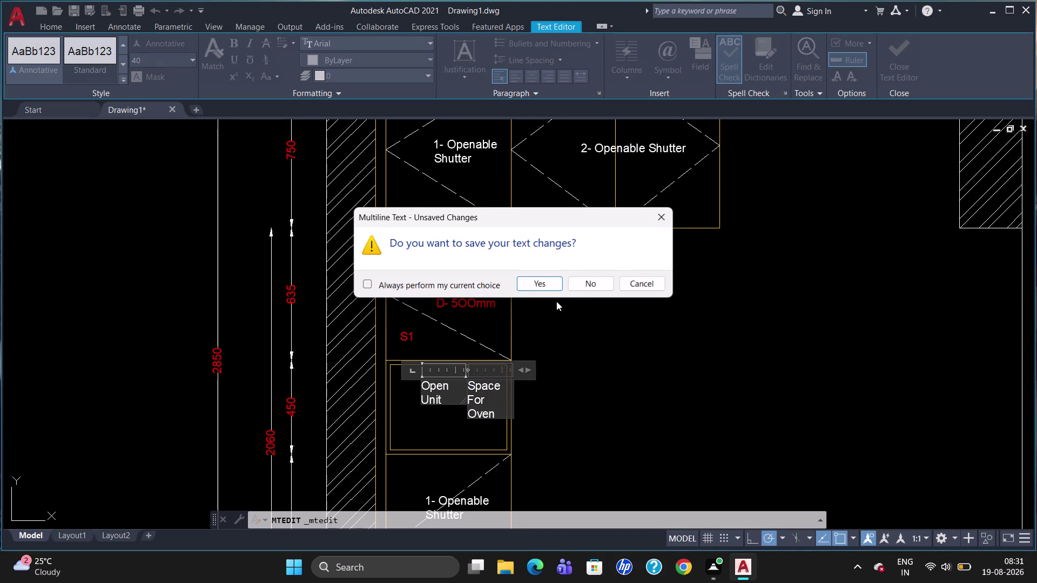
click(580, 286)
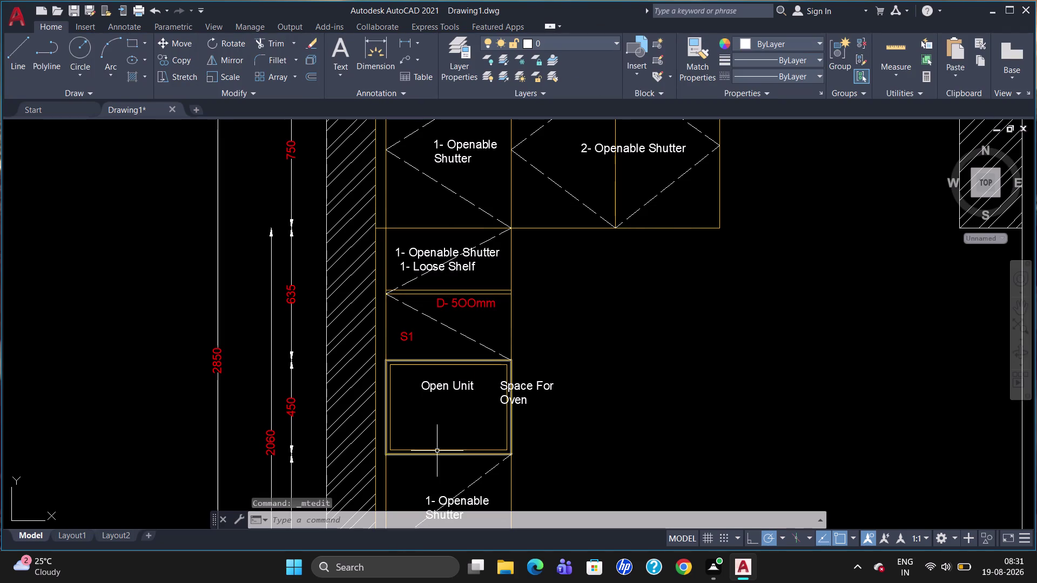
click(448, 391)
Erase the old oven label and start a new 40-high text box there.
key(Delete)
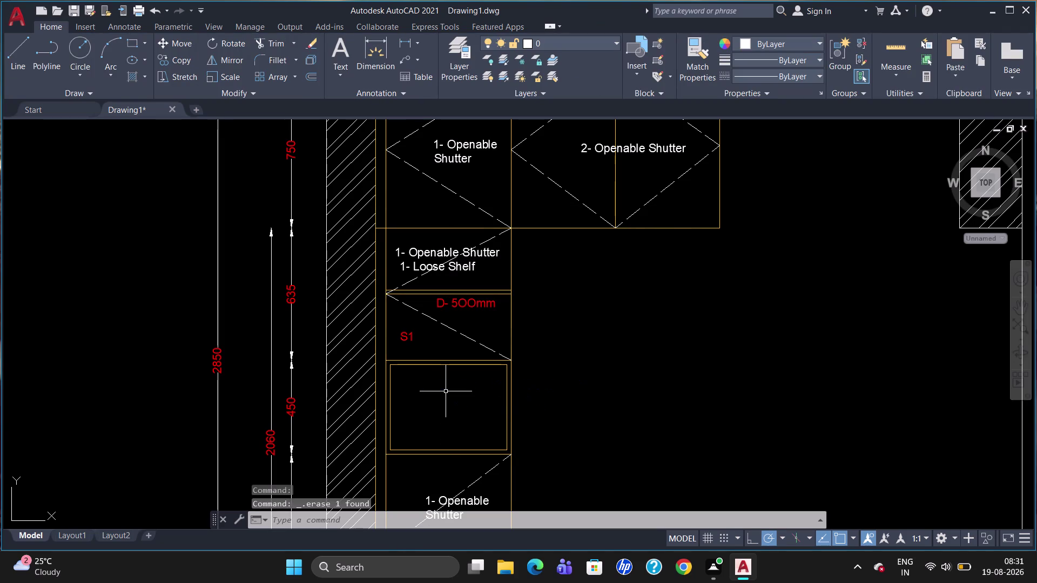
key(t)
key(Return)
click(416, 389)
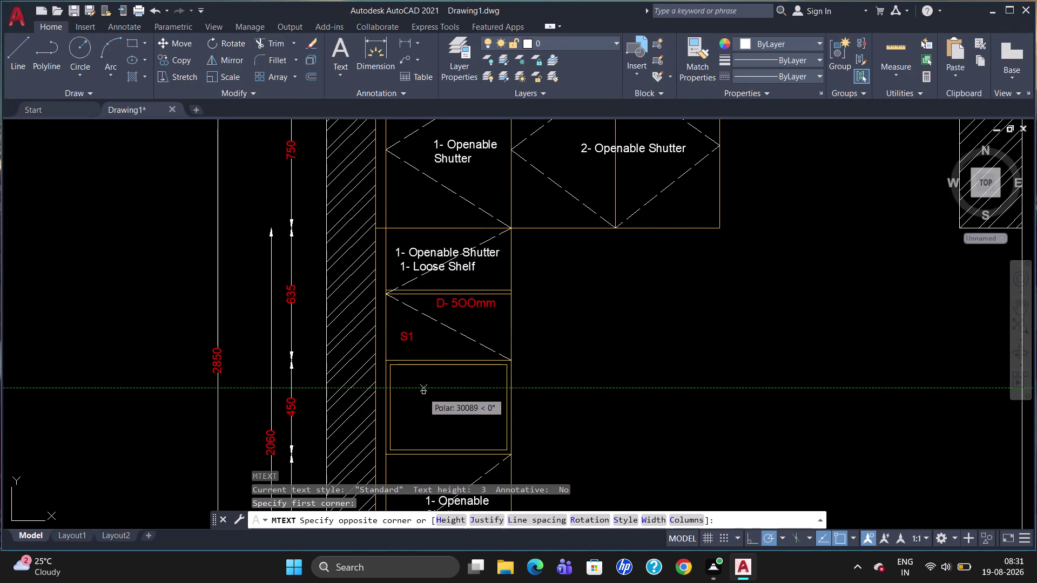
click(493, 425)
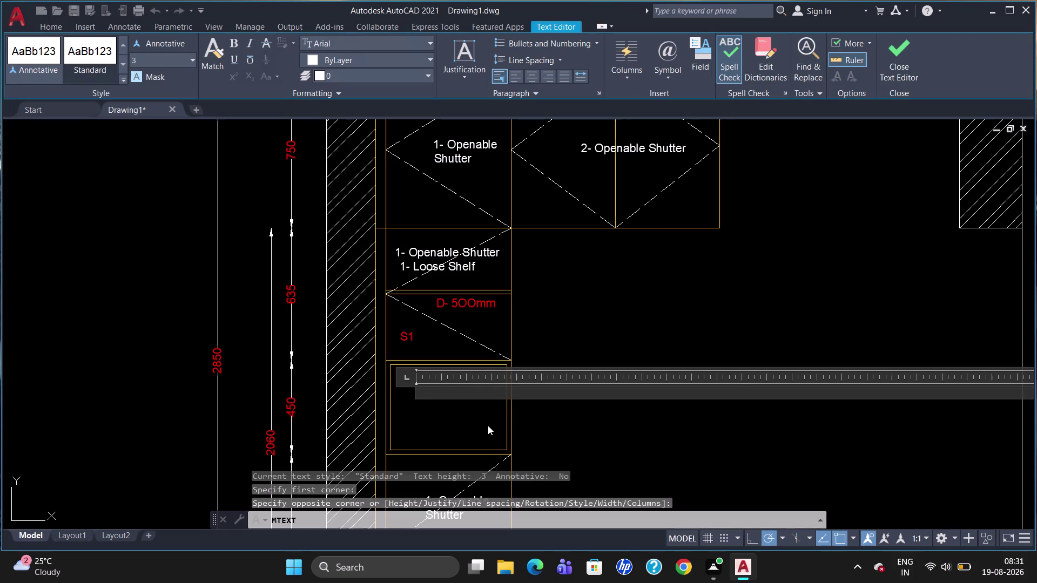
click(162, 63)
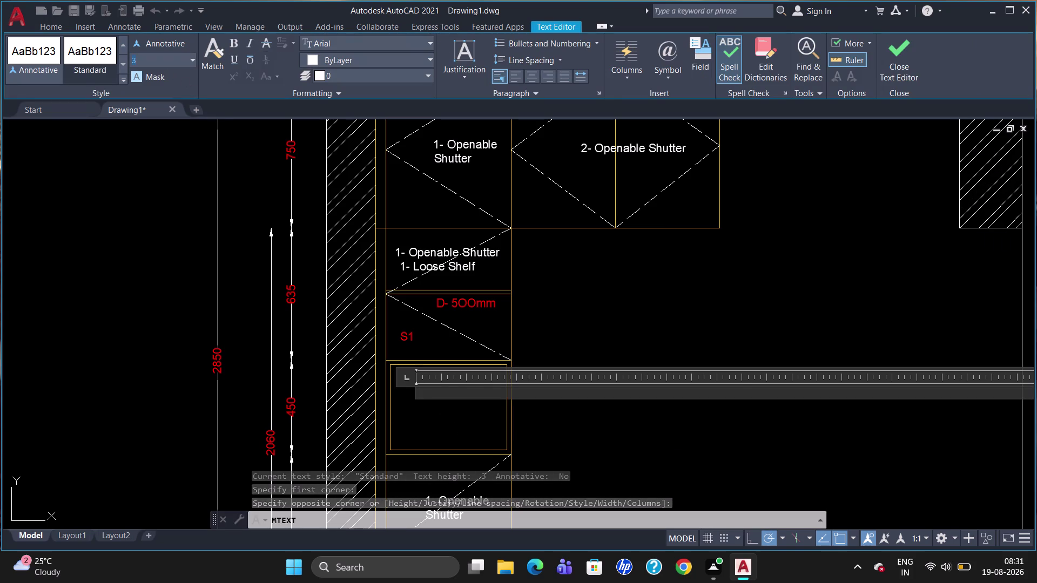
key(BackSpace)
text(40)
key(Return)
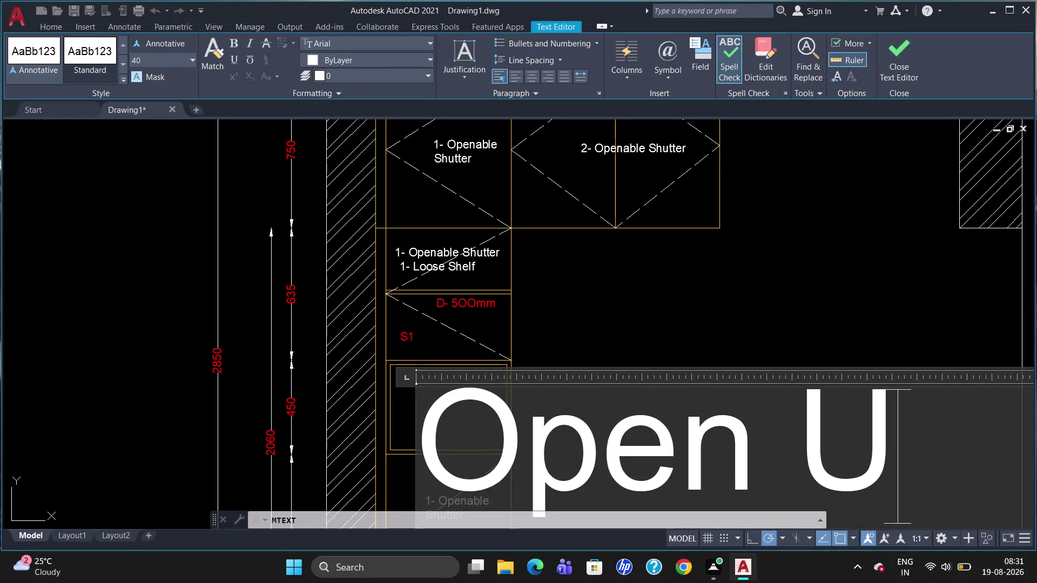
Enter 'Open Unit', 'Space For', 'Oven' on separate lines and close the editor.
text(nit)
key(Return)
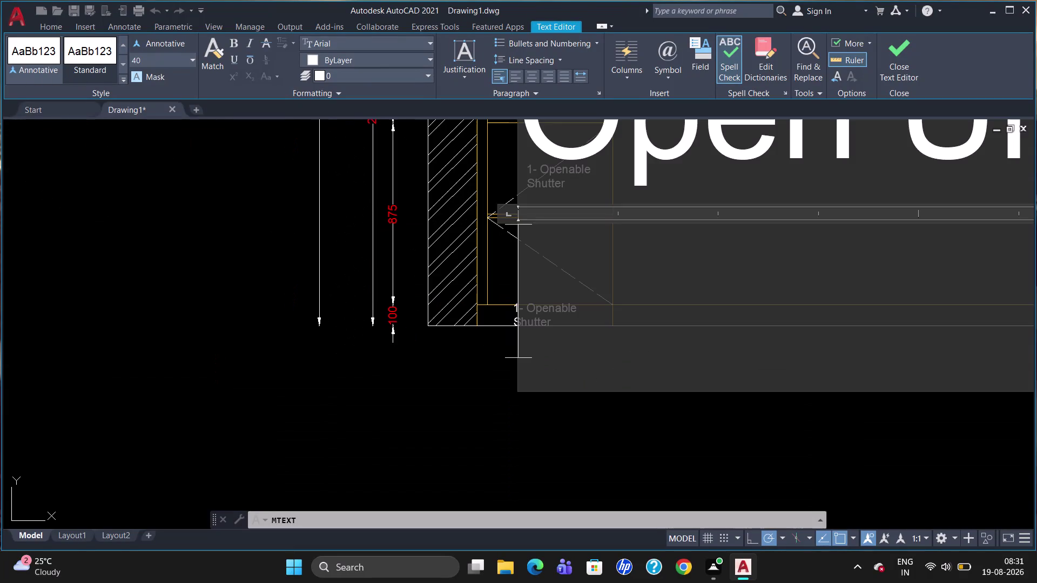
text(p)
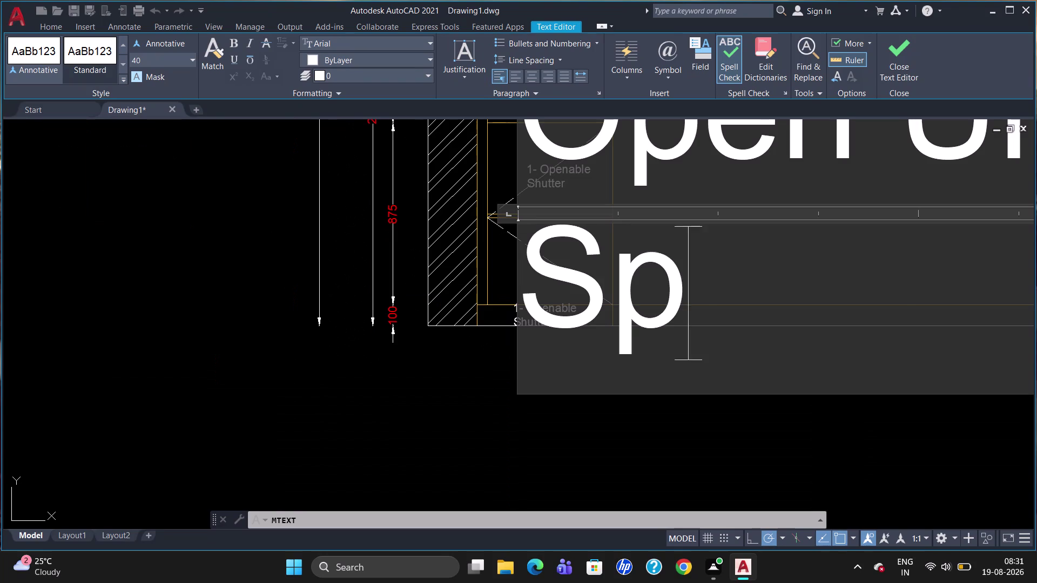
text(ace)
key(space)
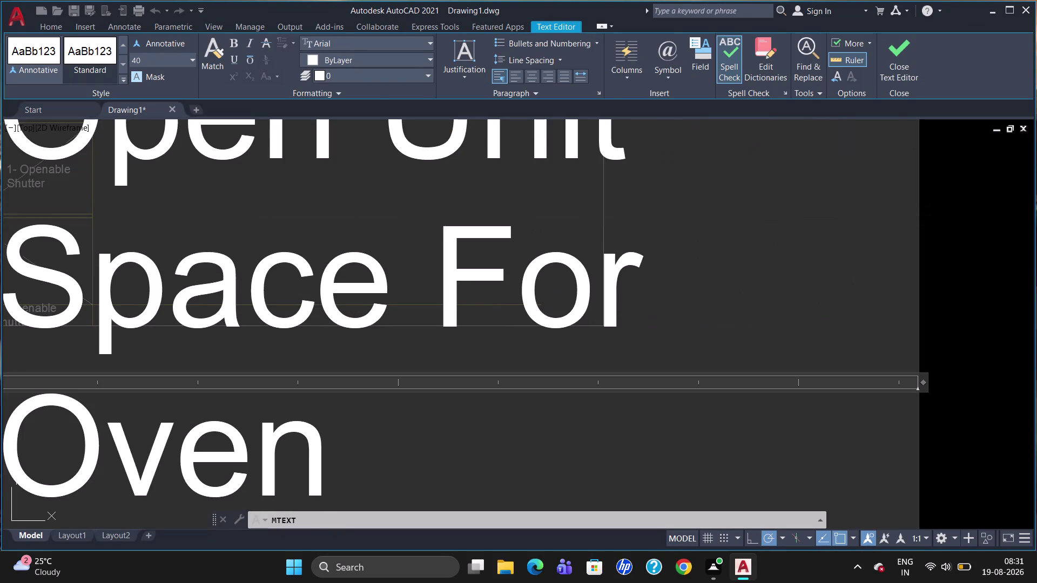
click(978, 278)
scroll(down, 3)
scroll(up, 3)
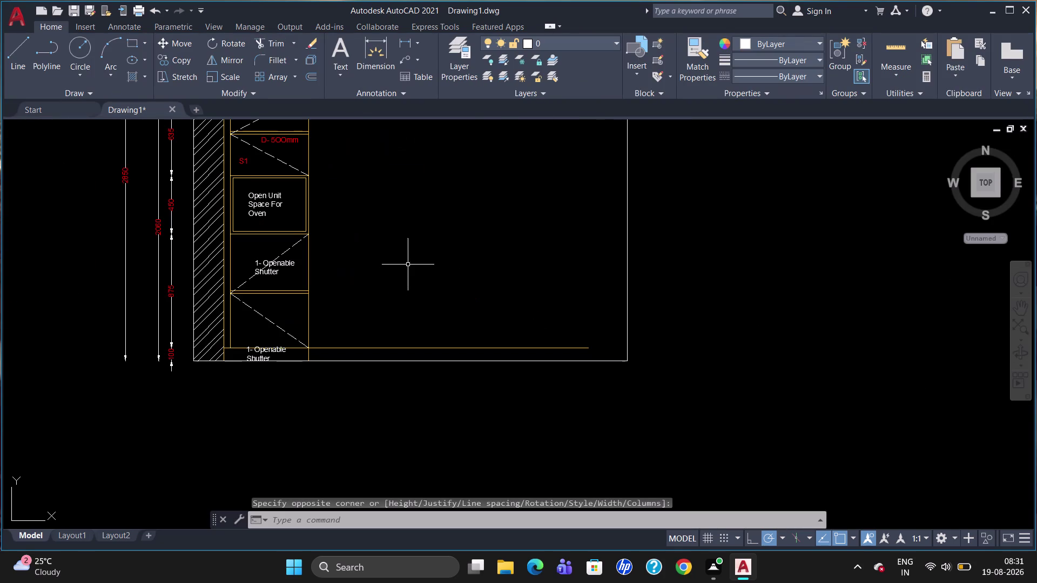
scroll(up, 3)
scroll(down, 3)
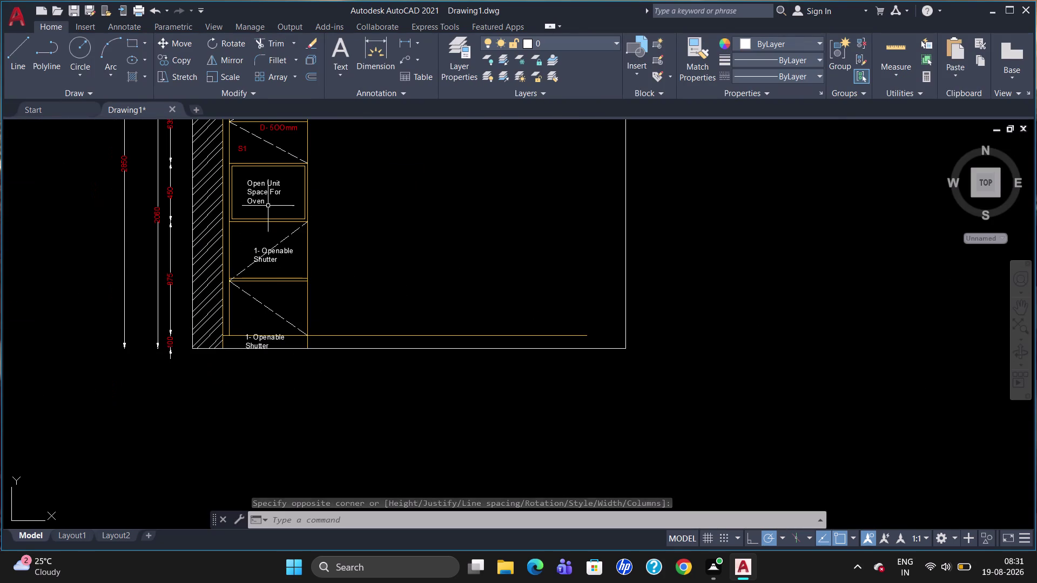
click(265, 184)
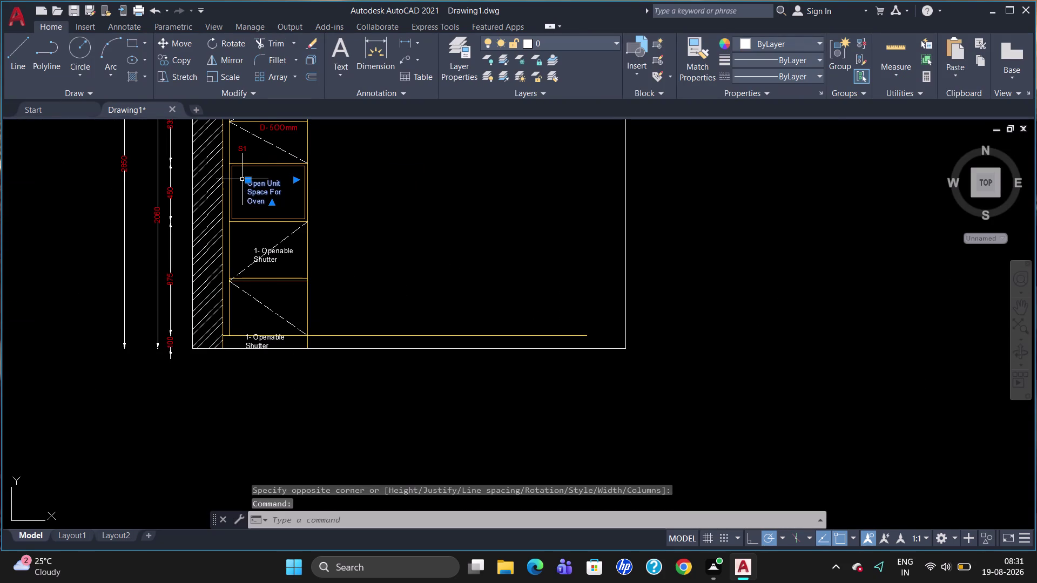
Move the oven label slightly downward inside its cabinet.
click(246, 179)
click(246, 171)
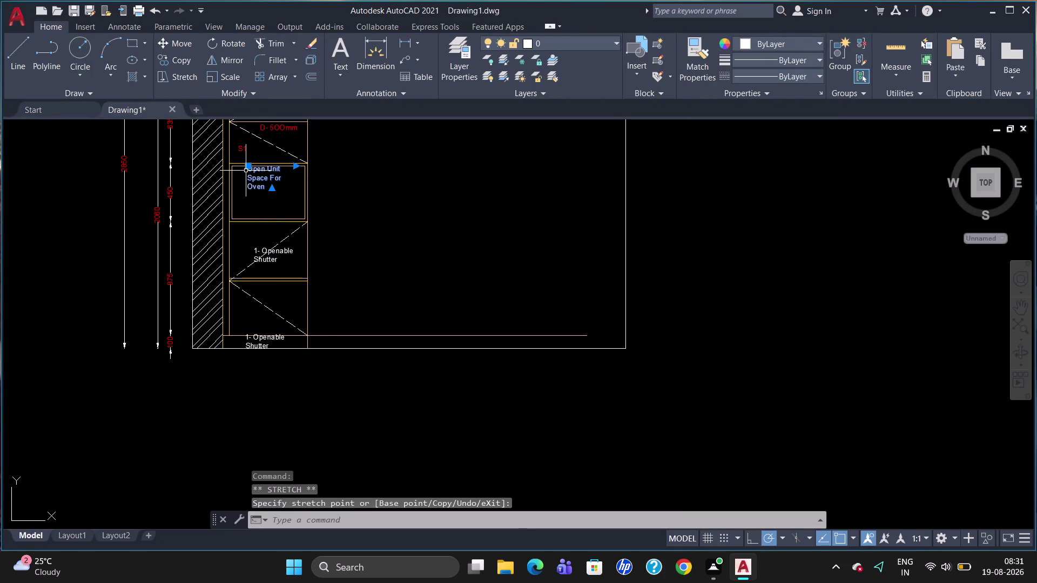
click(246, 166)
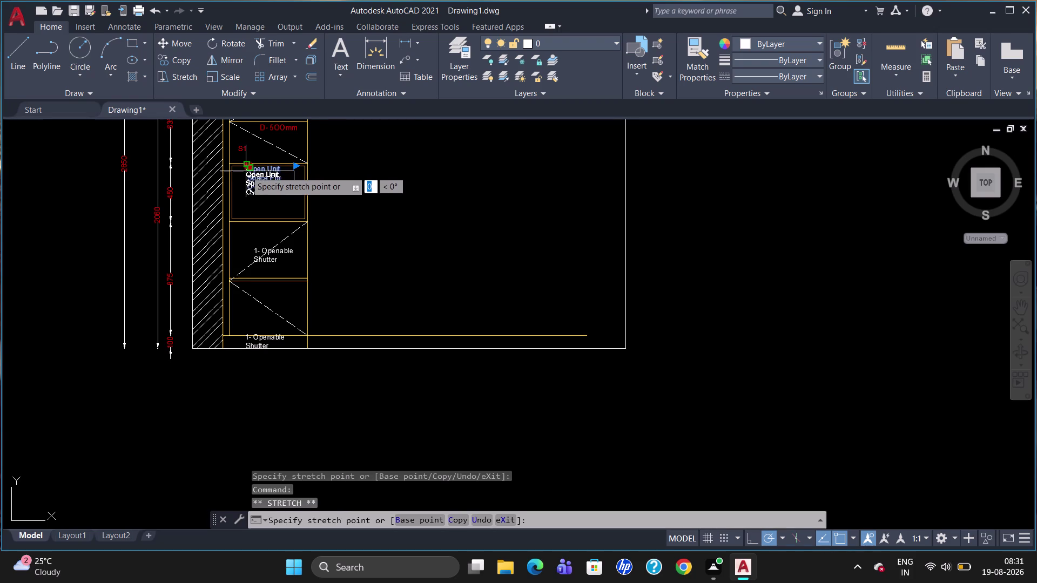
click(245, 171)
drag(249, 167, 249, 174)
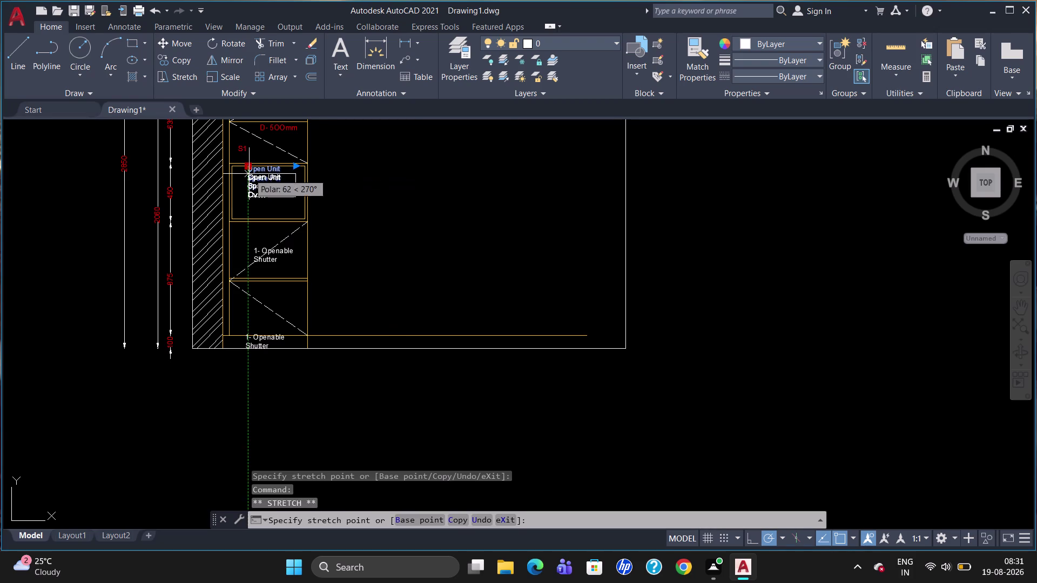
click(249, 174)
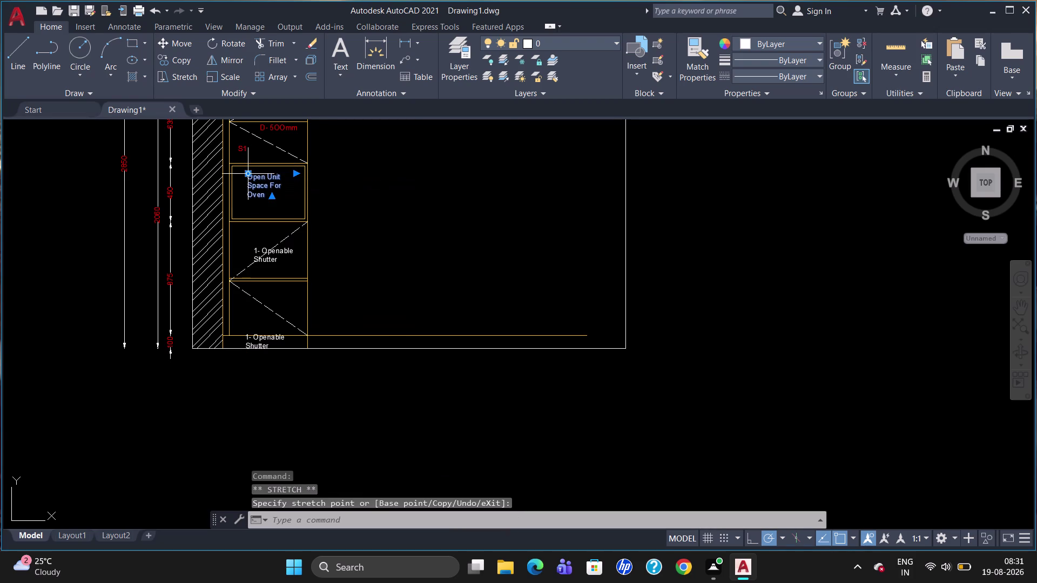
key(Escape)
Copy the D-500mm label into the oven space and shift it right.
click(277, 128)
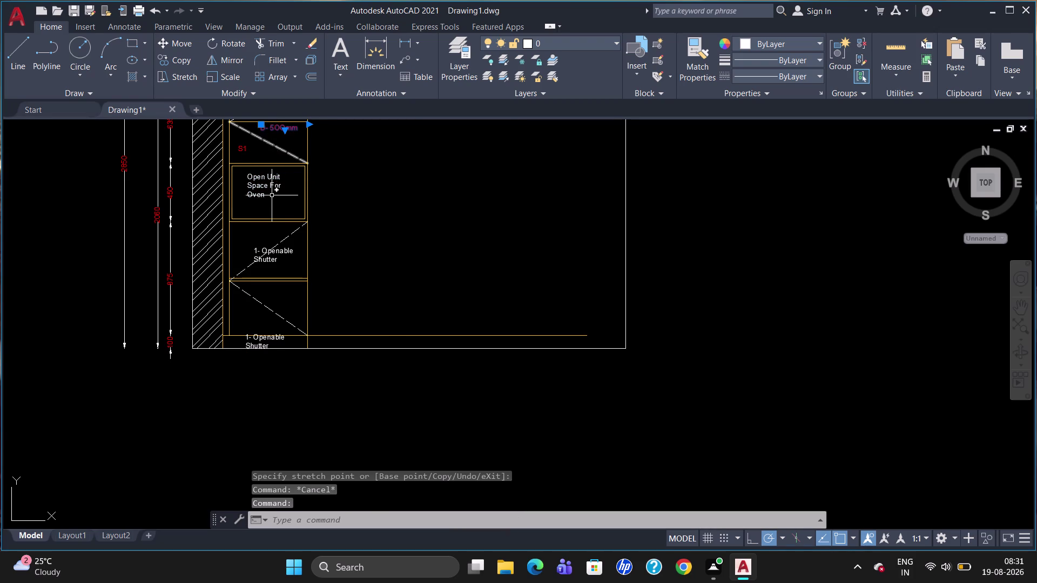
text(co)
key(Return)
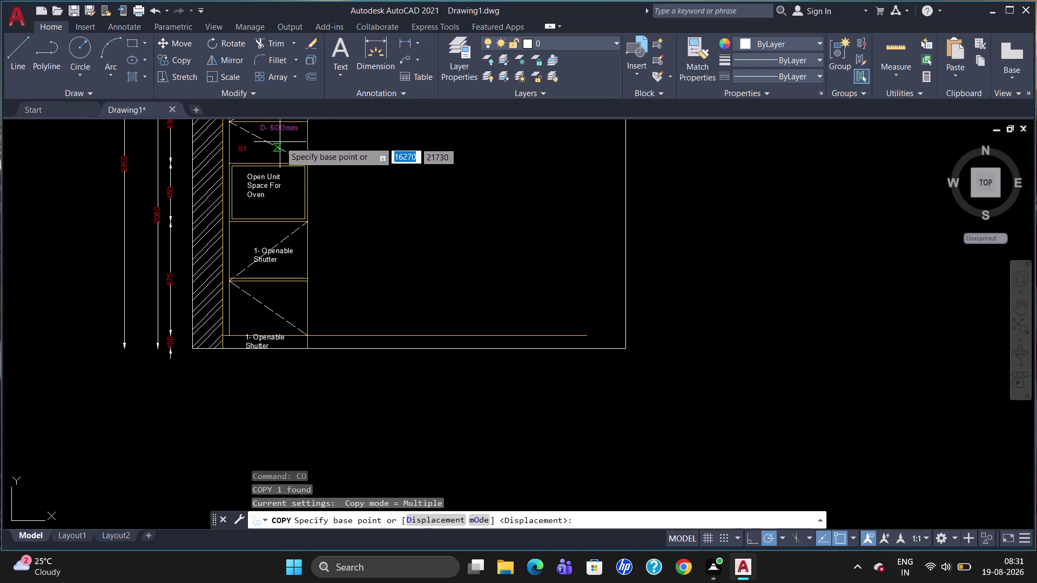
click(268, 130)
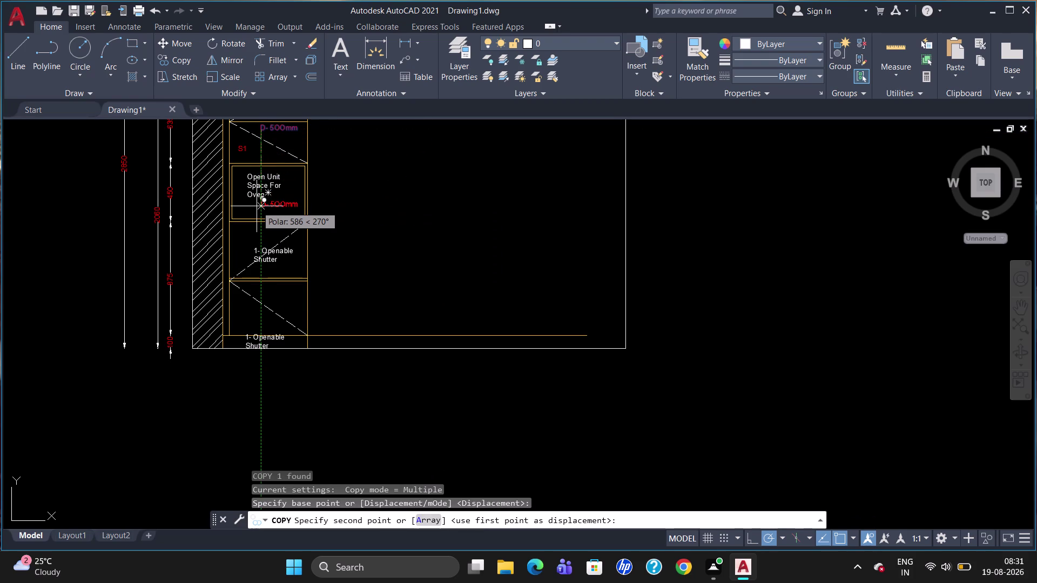
click(257, 207)
key(Escape)
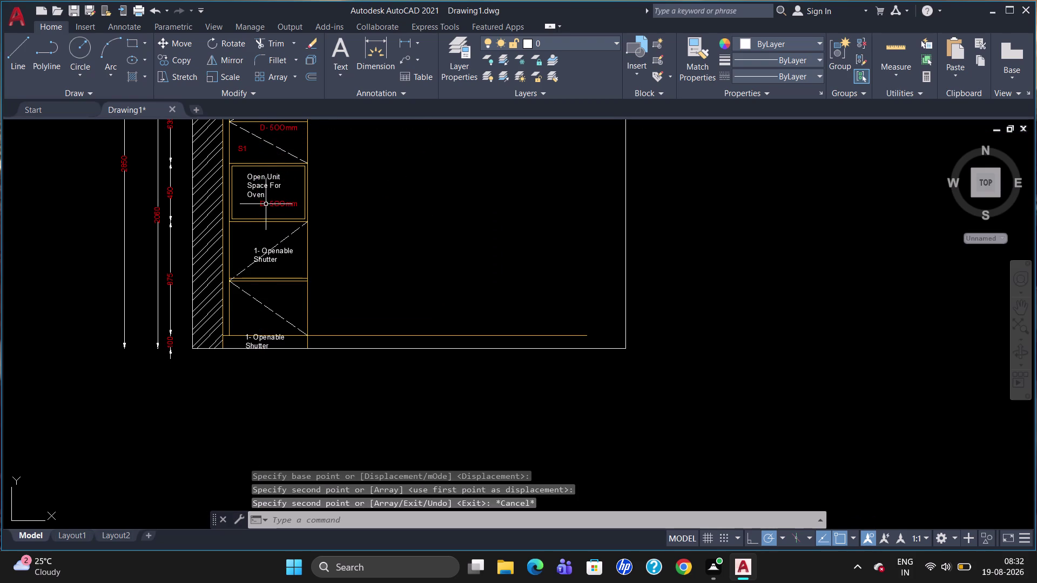
click(268, 206)
drag(264, 198, 265, 205)
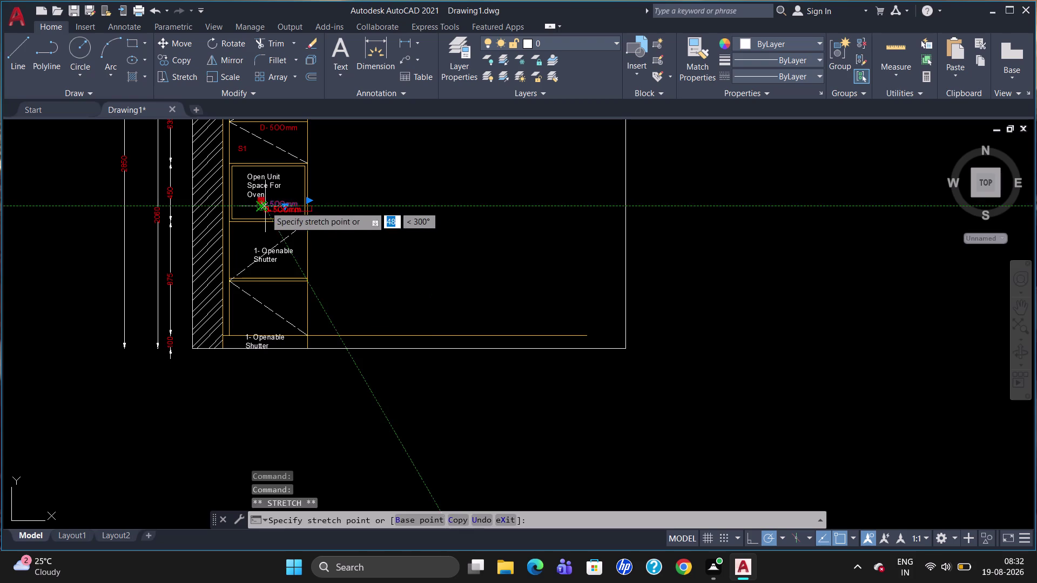
click(265, 206)
Copy the S1 and D-500mm labels 470 units down into the shutter unit.
click(247, 149)
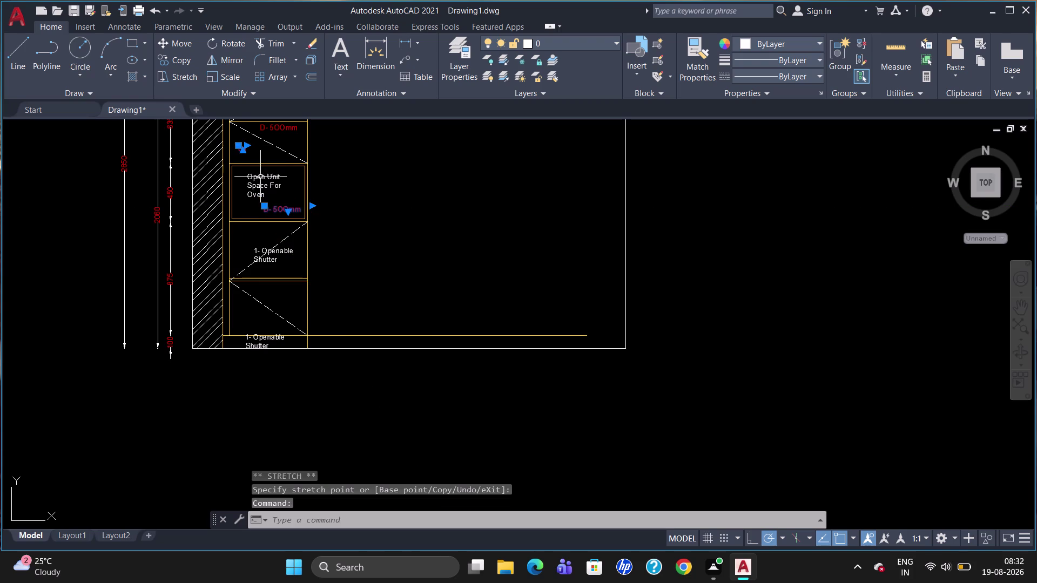
text(co)
key(Return)
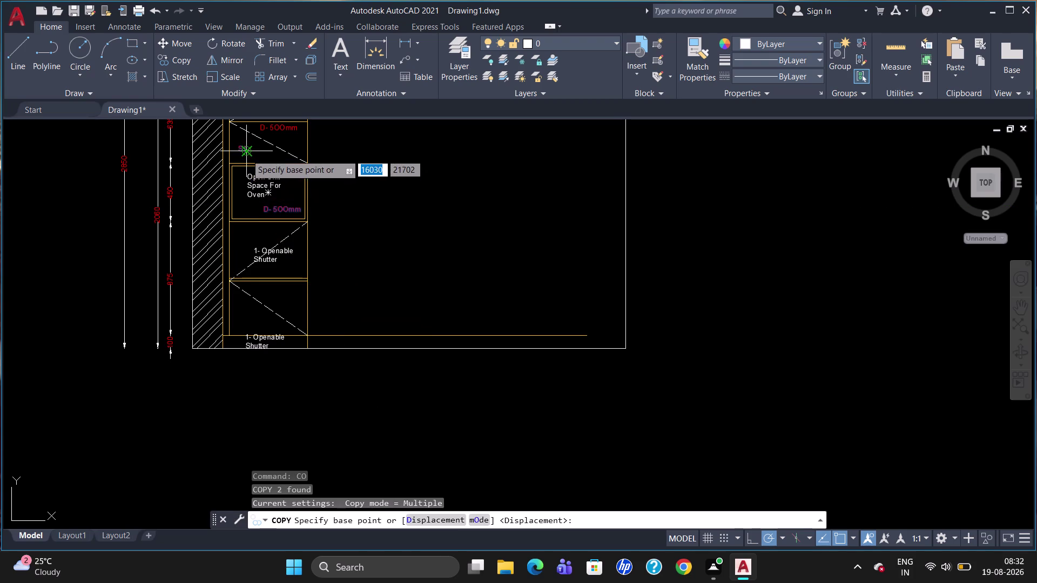
click(246, 154)
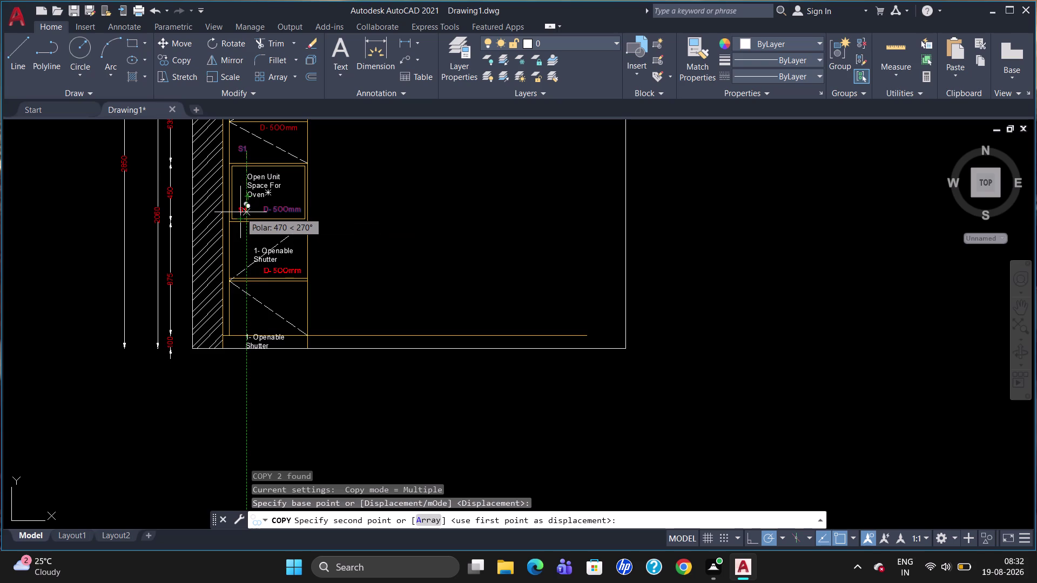
click(240, 212)
key(Escape)
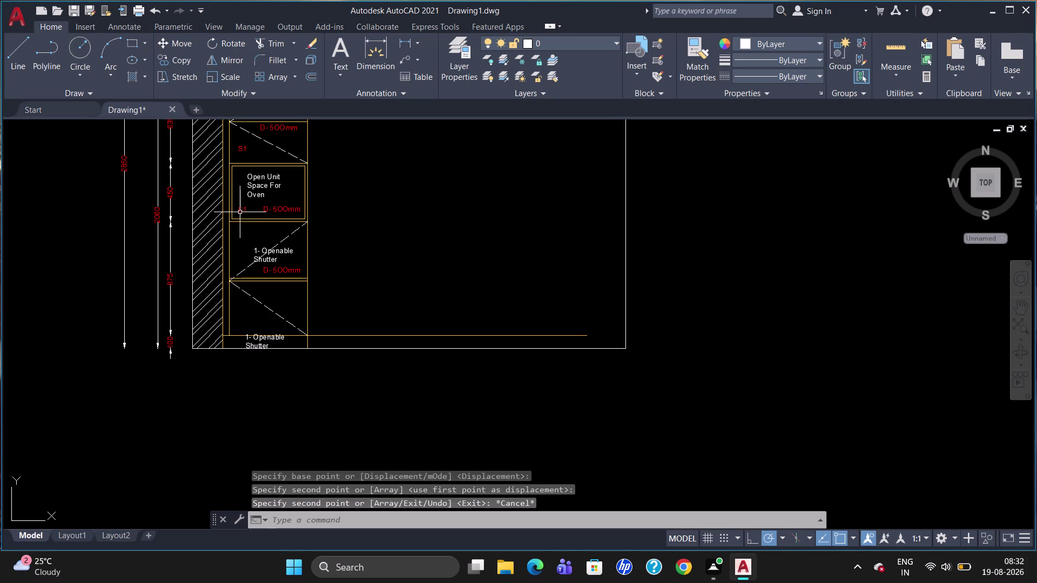
double_click(245, 212)
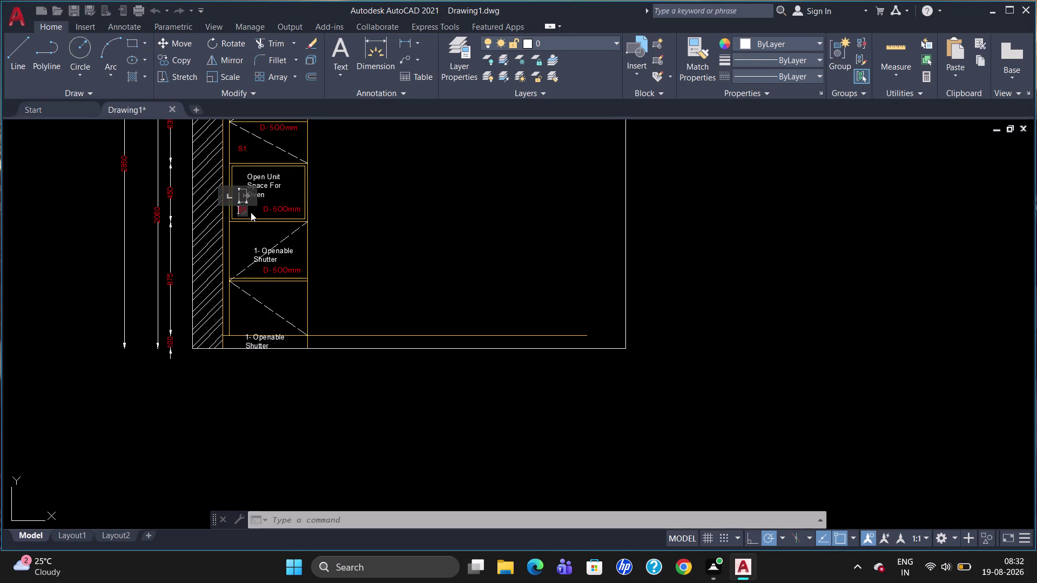
Change the copied S1 label to read S3.
key(Right)
key(Right)
key(BackSpace)
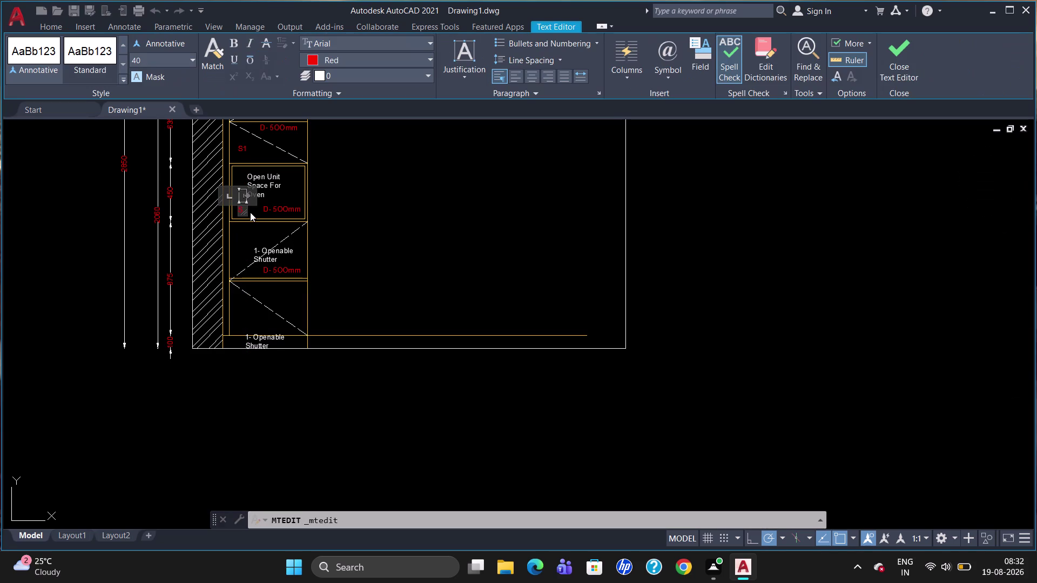
key(3)
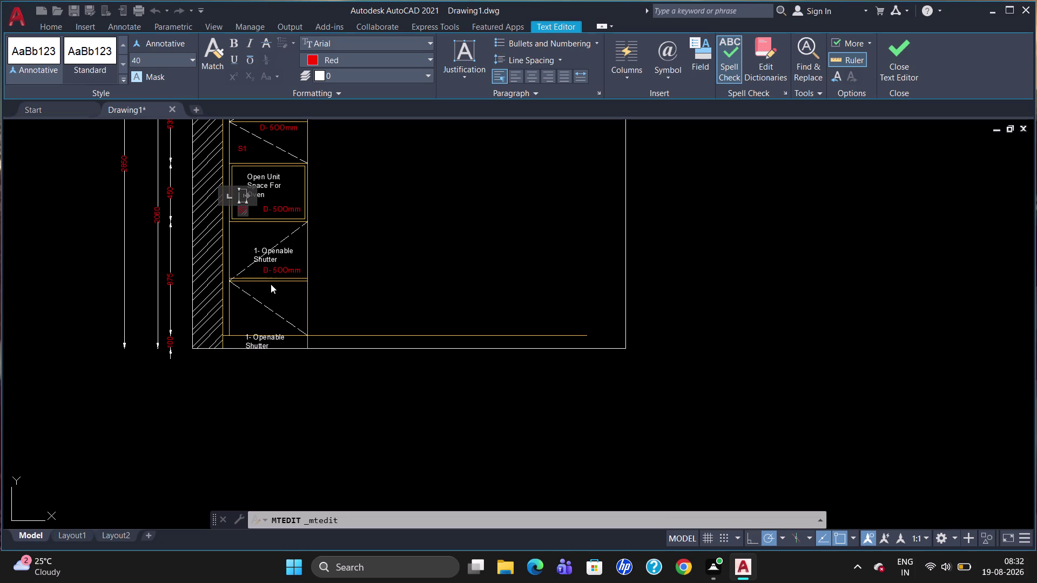
click(271, 285)
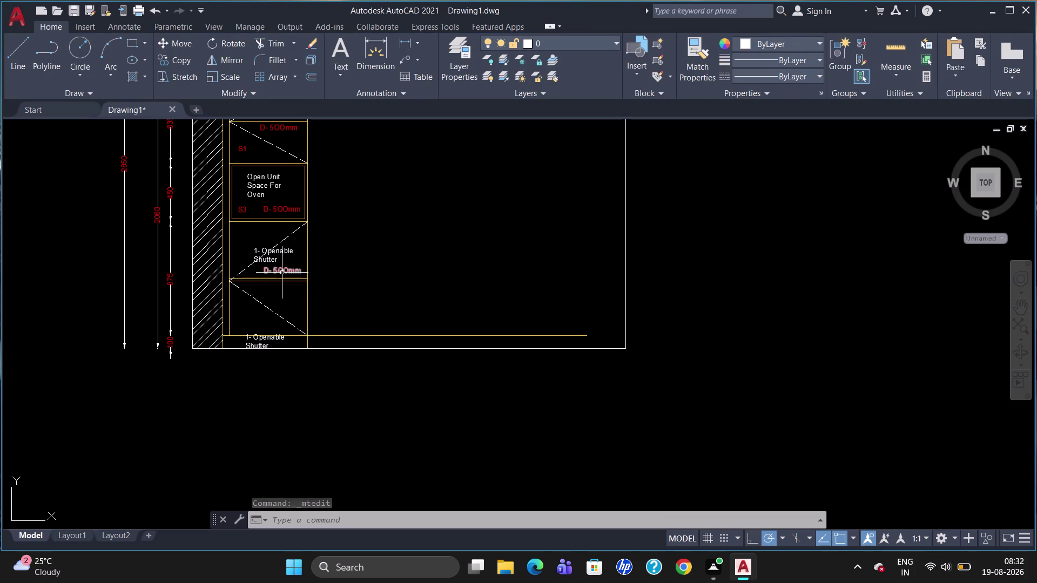
Move the copied D-500mm label up to the shutter unit's top.
click(282, 273)
click(267, 267)
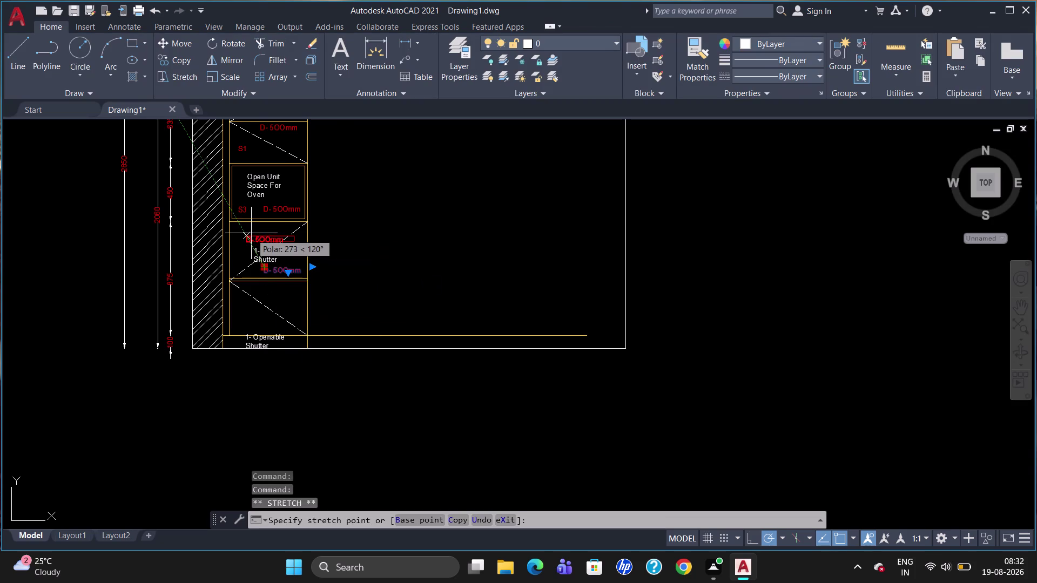
click(248, 231)
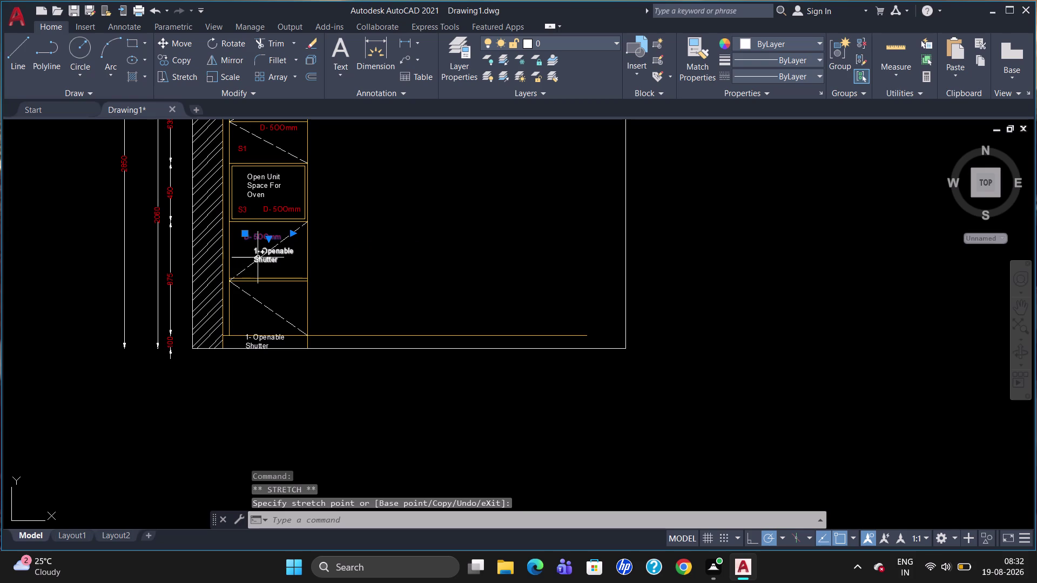
double_click(264, 252)
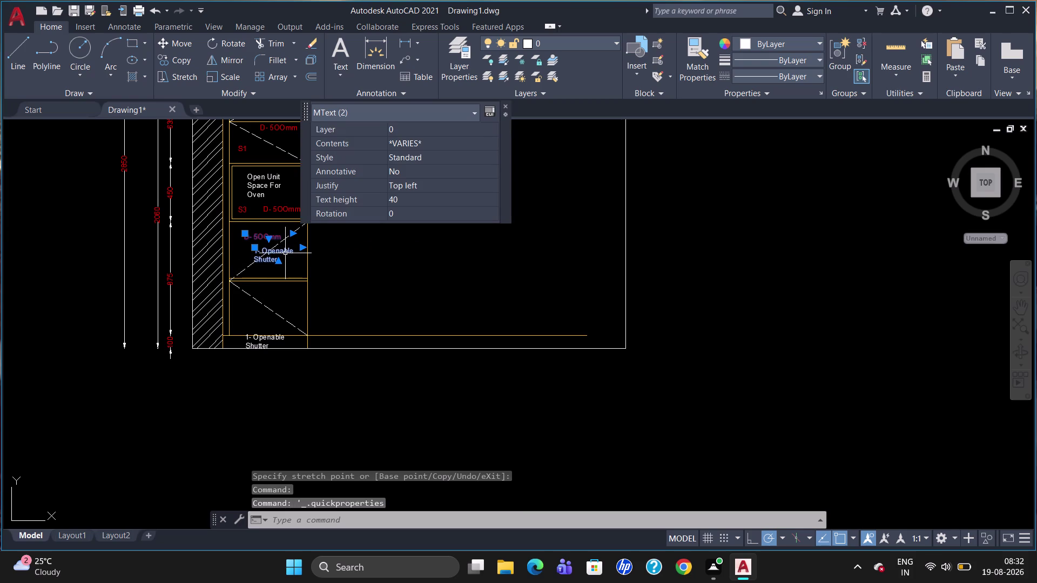
key(Escape)
Try widening the 1- Openable Shutter note's text box, then discard the changes.
click(280, 248)
double_click(277, 251)
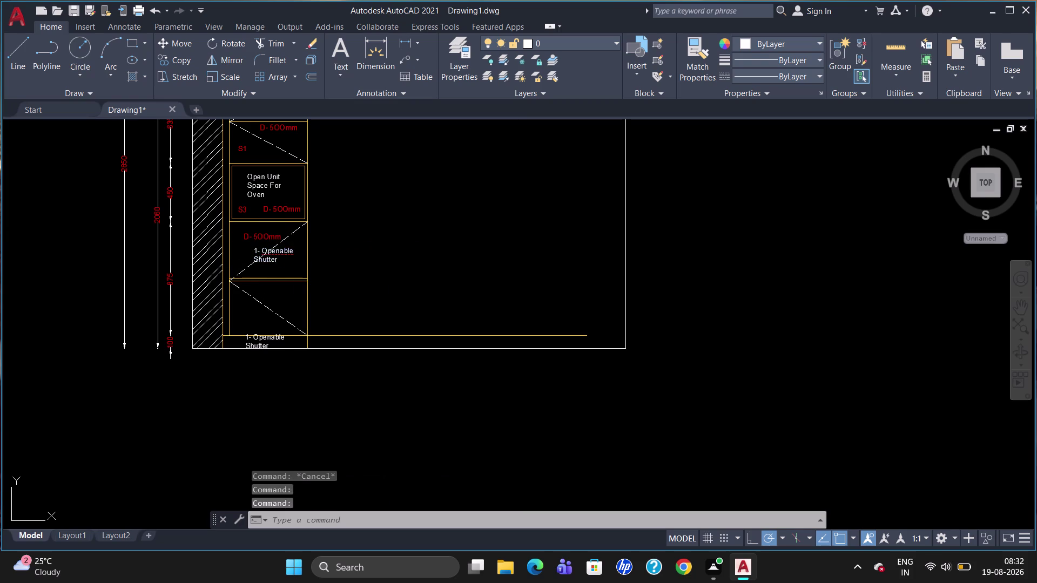
click(283, 262)
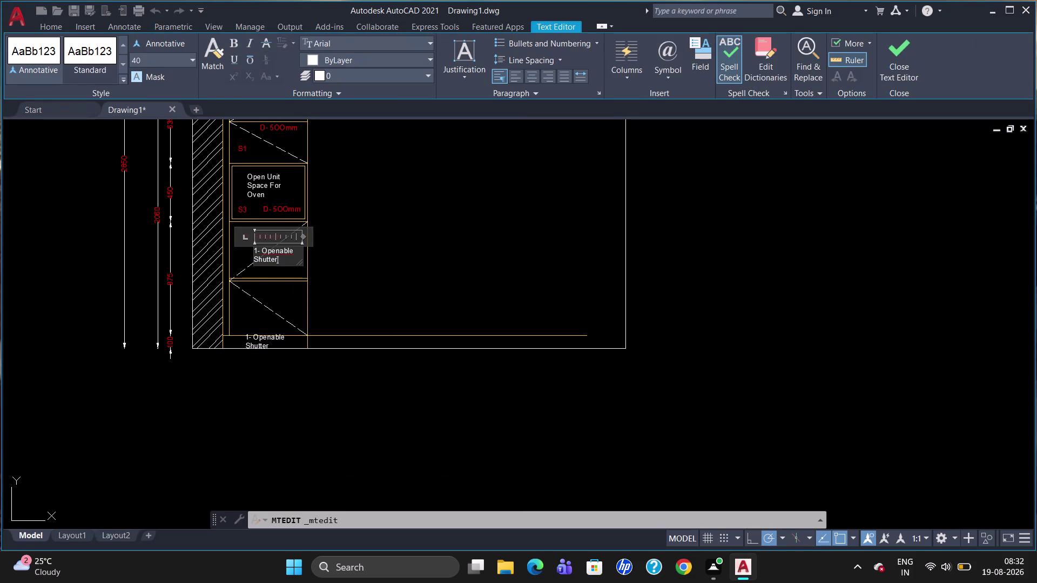
key(Return)
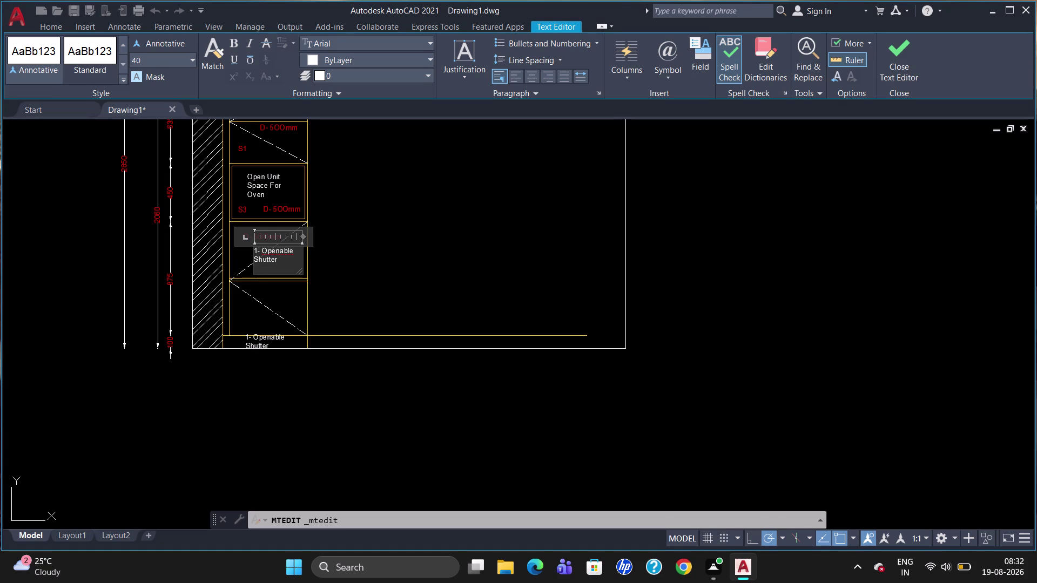
drag(305, 236, 318, 236)
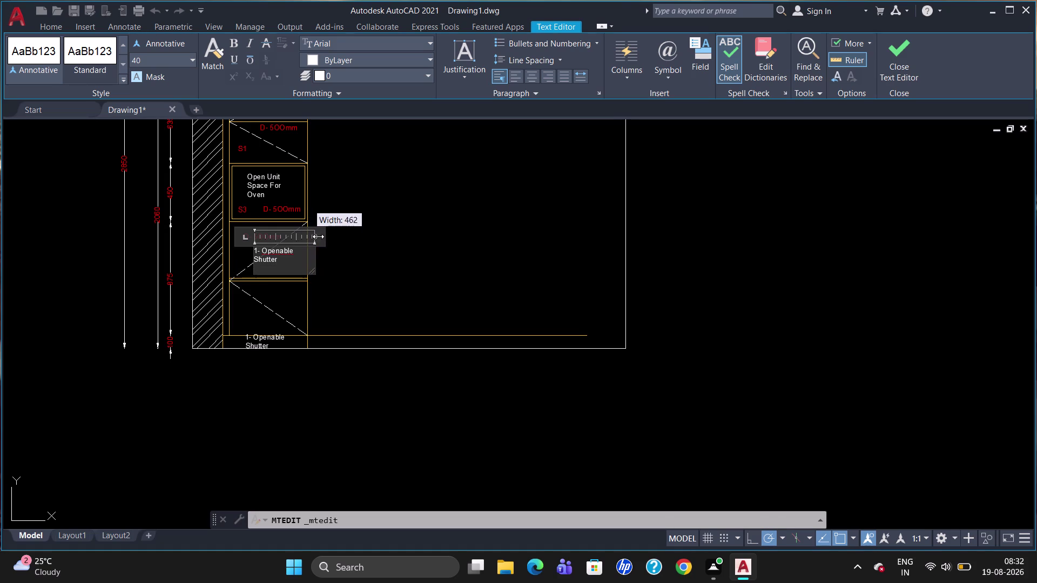
drag(317, 237, 319, 236)
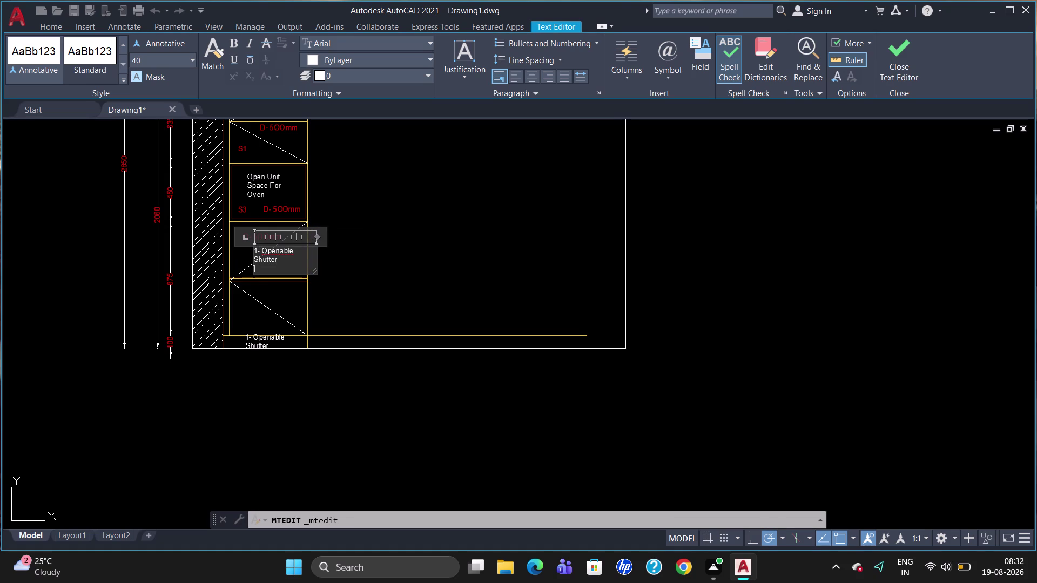
key(Escape)
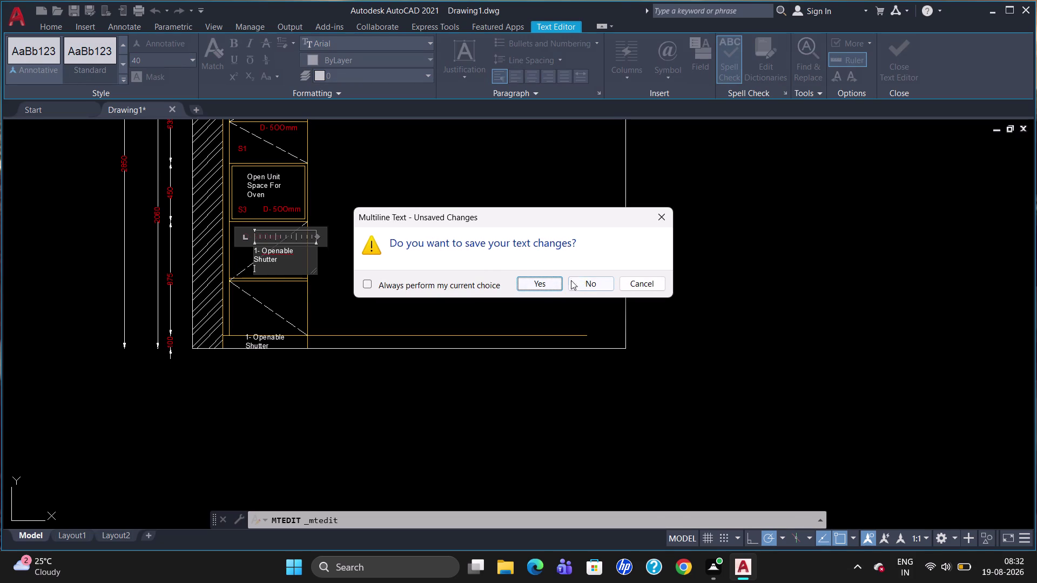
click(597, 276)
Move the 1- Openable Shutter note further left and reopen it.
click(275, 255)
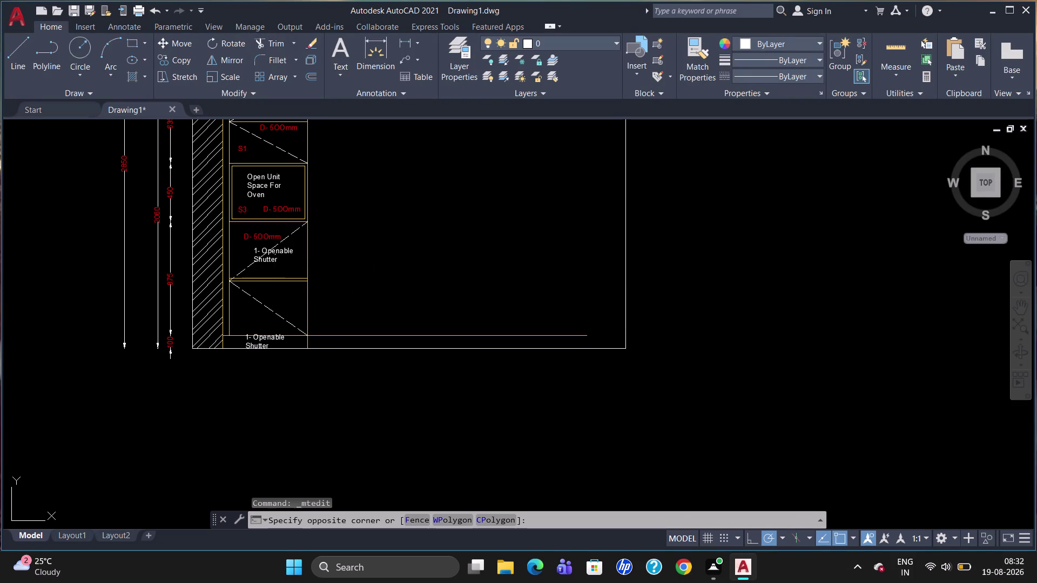
click(265, 251)
key(Escape)
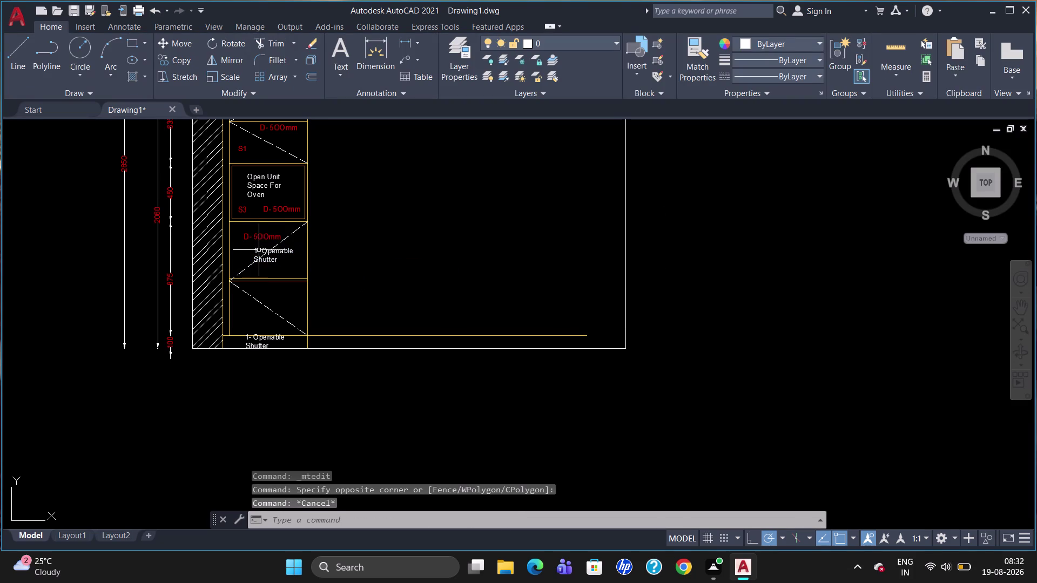
click(265, 251)
click(256, 249)
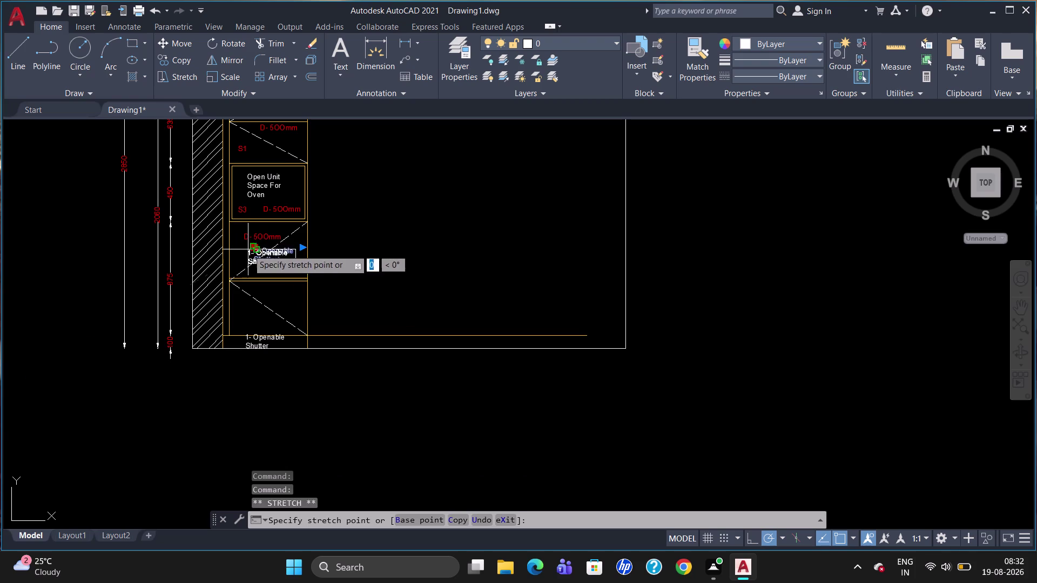
click(241, 251)
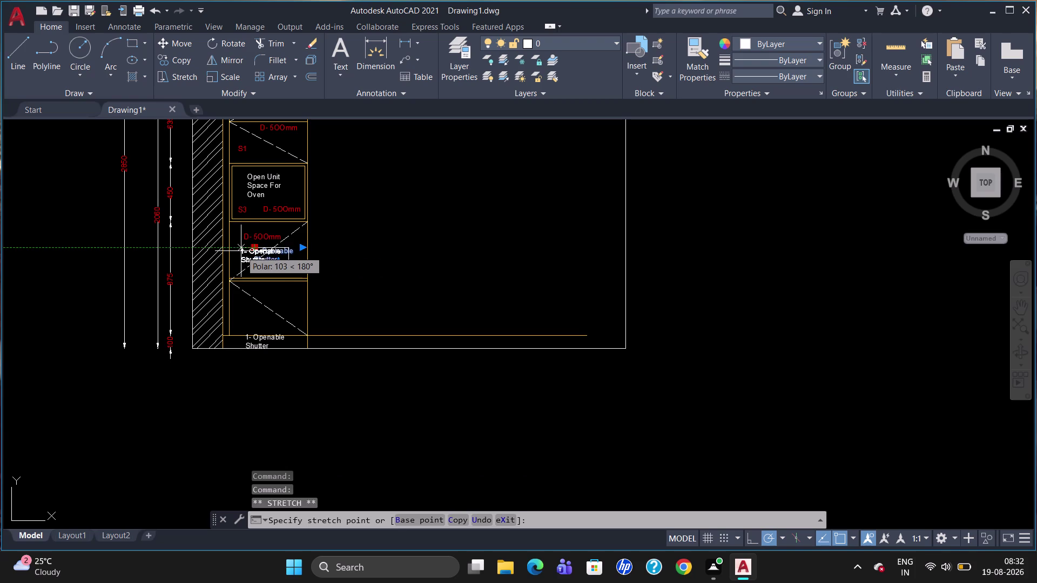
double_click(253, 253)
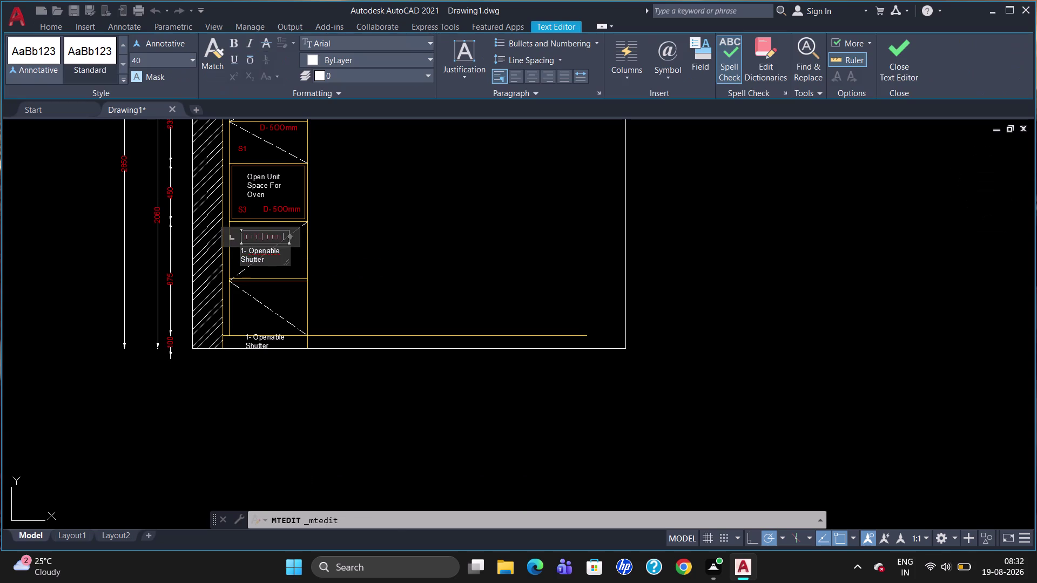
Widen the shutter note's text box to one line and start a new line.
drag(288, 236, 305, 236)
drag(305, 235, 307, 235)
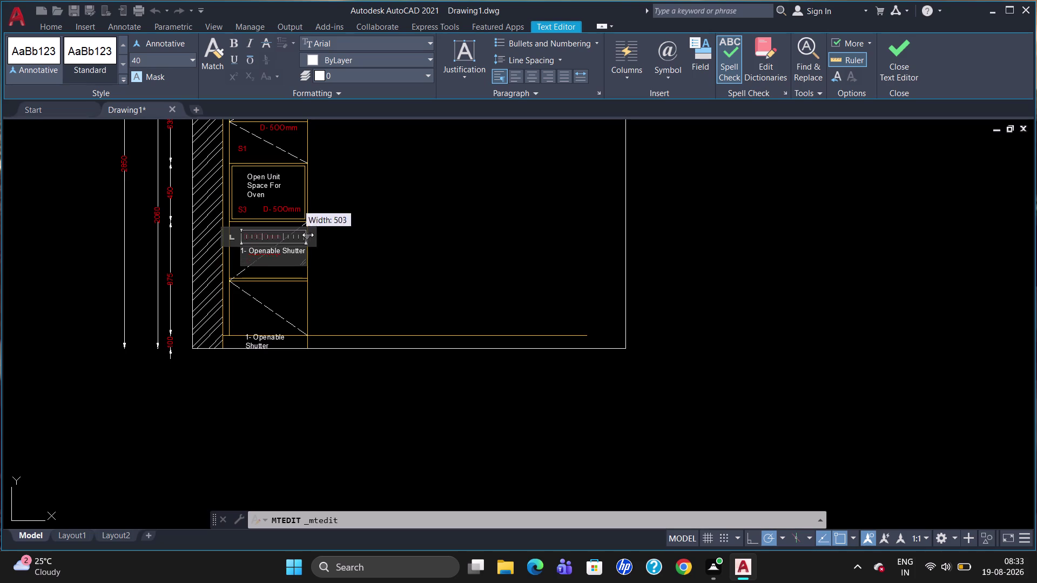
drag(307, 234, 315, 234)
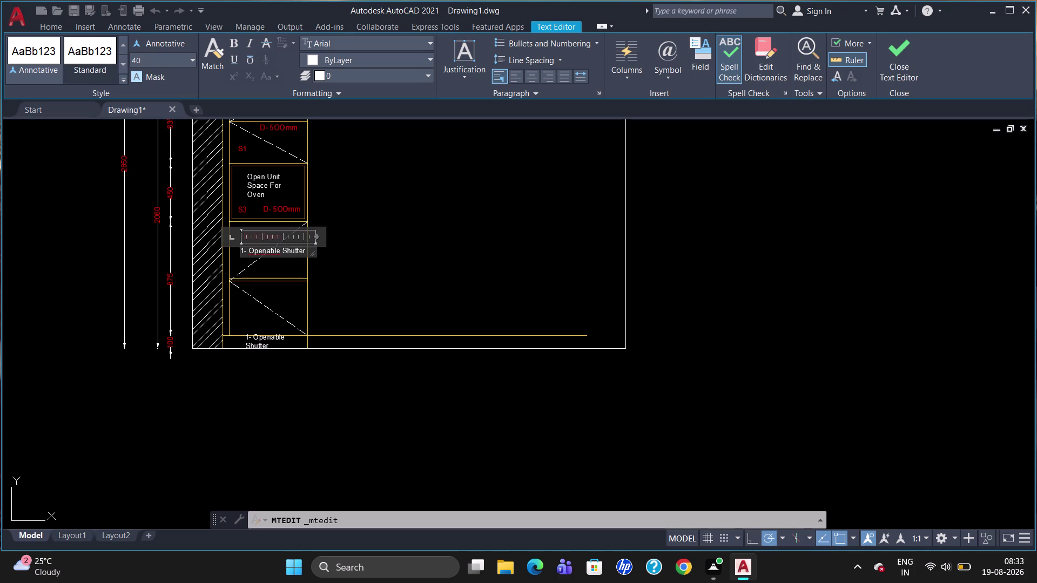
click(304, 248)
key(Right)
key(Return)
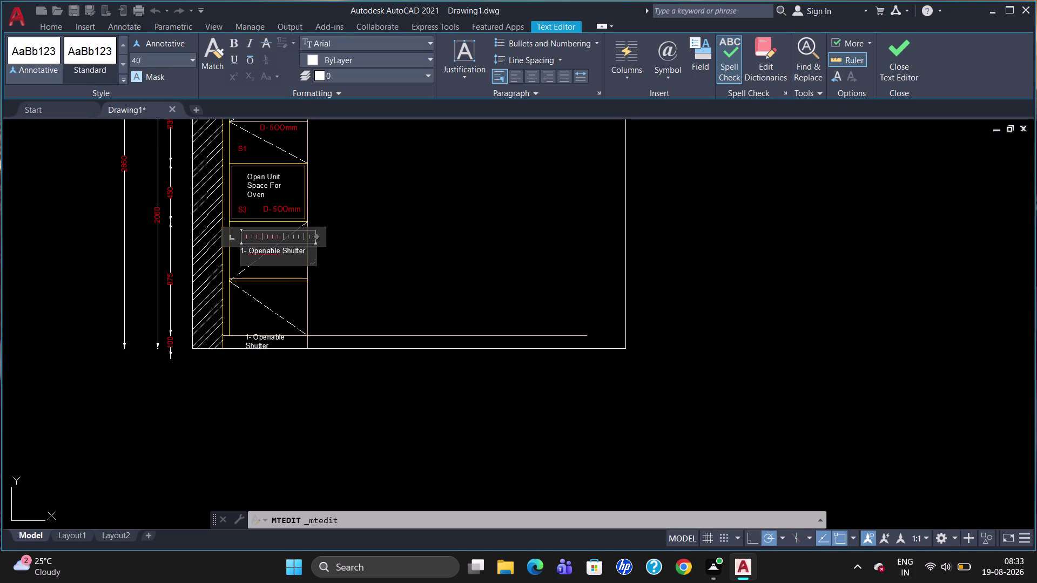
Add '1- Loose Shelf' beneath the shutter note and close the editor.
key(1)
key(minus)
key(l)
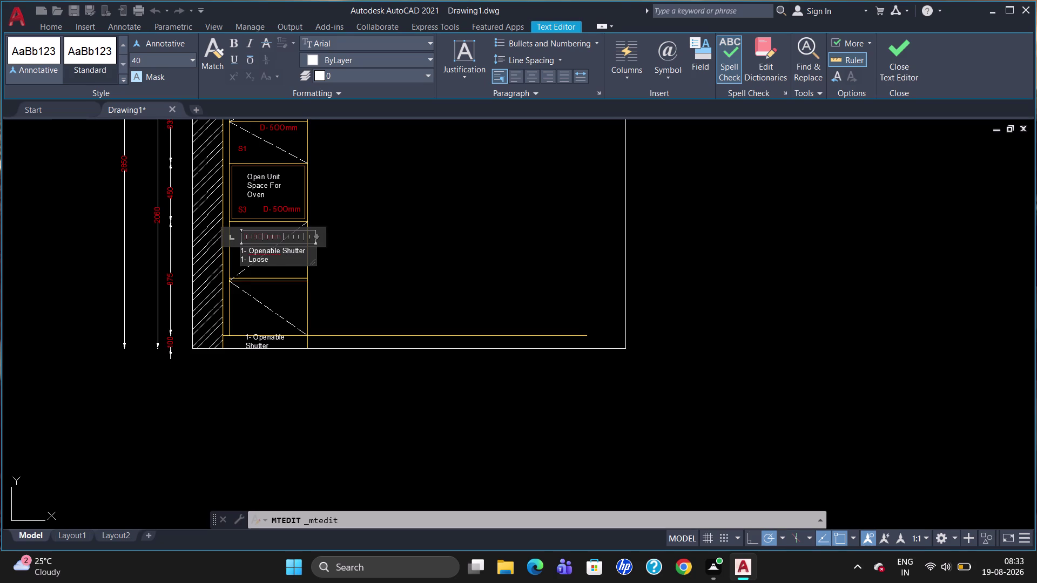
key(s)
text(hel)
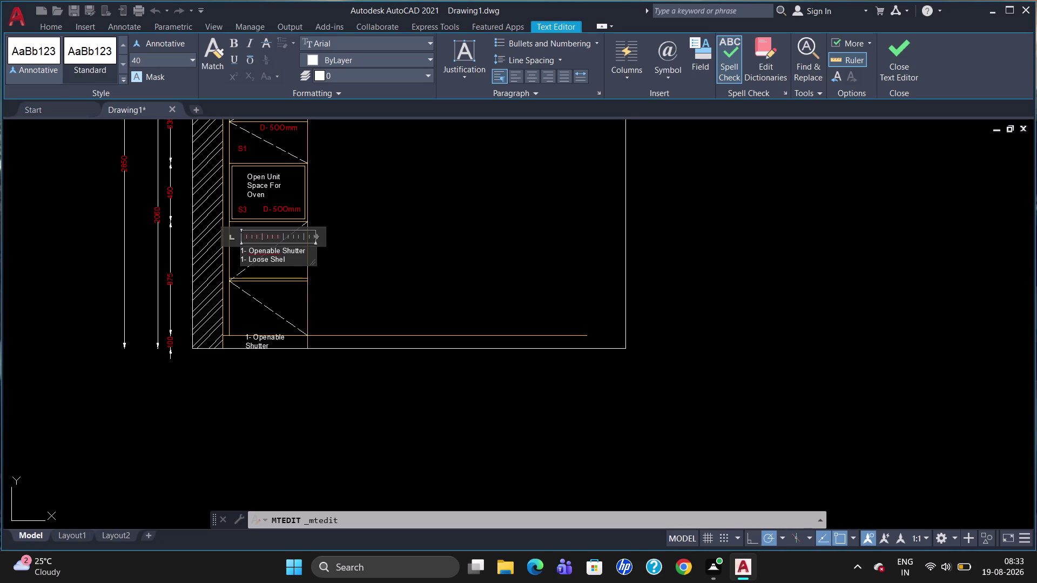
text(f)
click(253, 300)
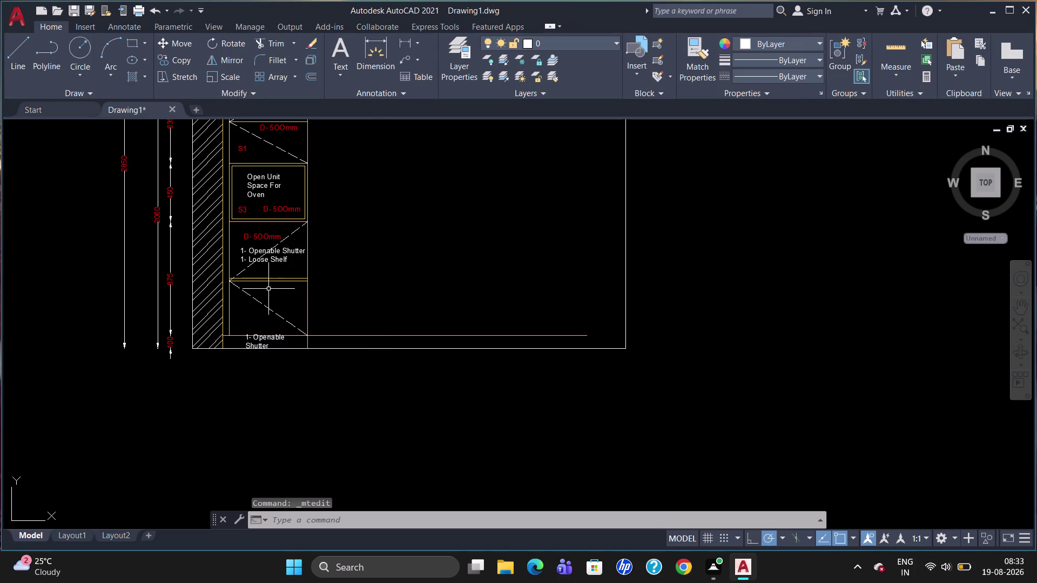
scroll(up, 3)
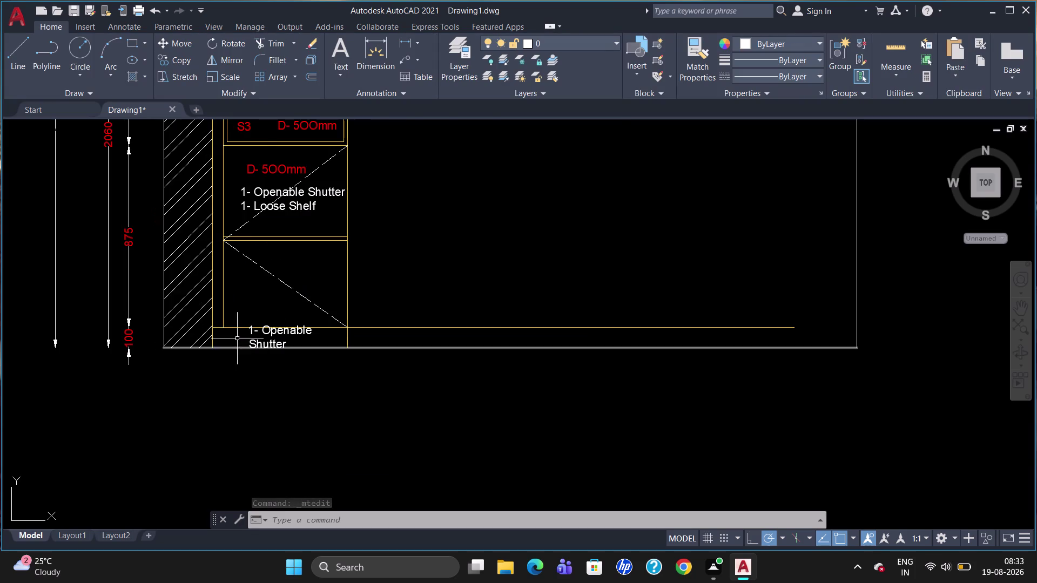
scroll(down, 3)
Copy the red S1 tag twice, side by side, beside the bottom cabinet's Openable Shutter label.
click(240, 134)
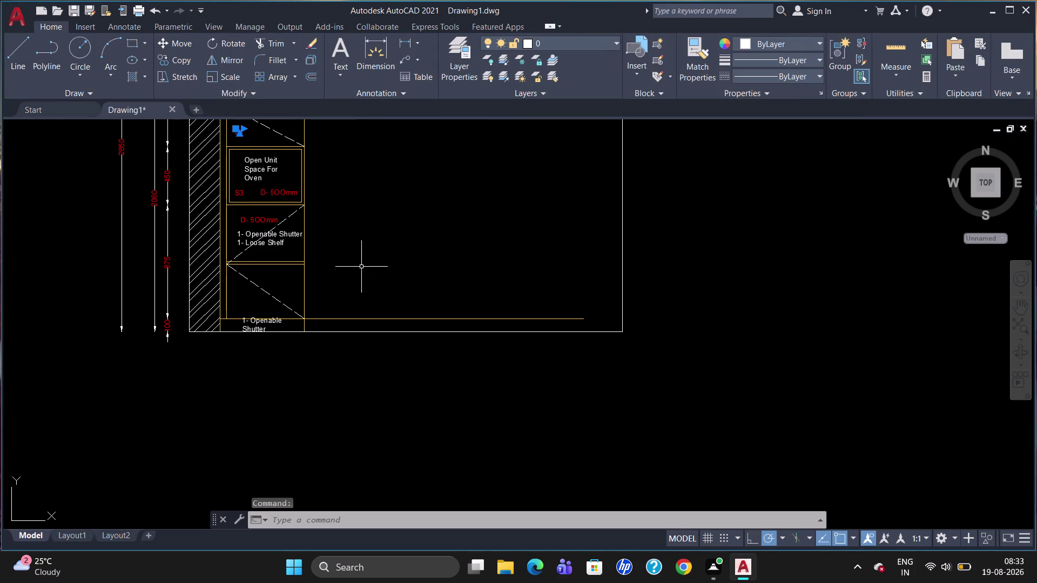
text(co)
key(Return)
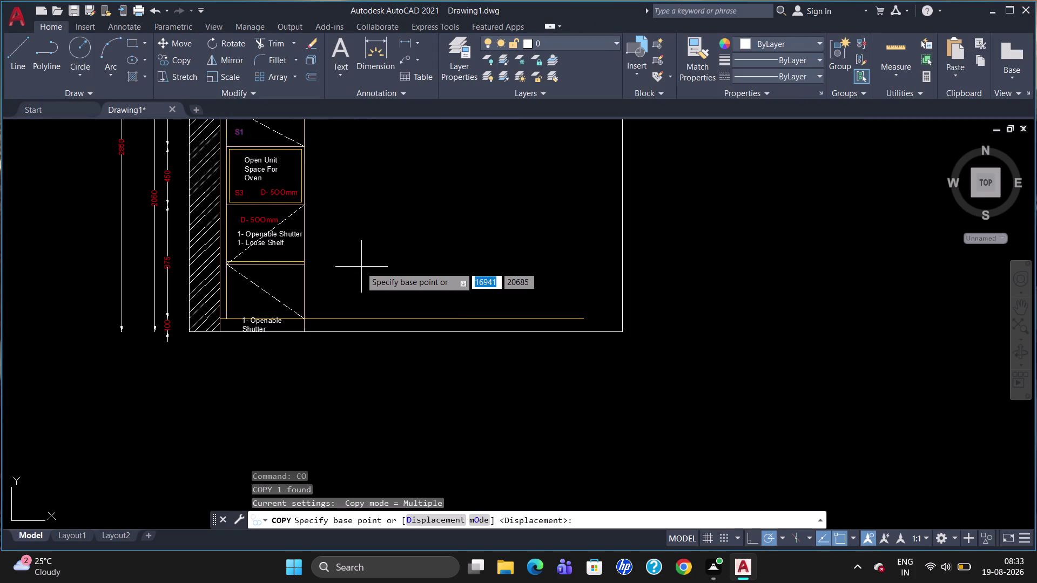
click(244, 132)
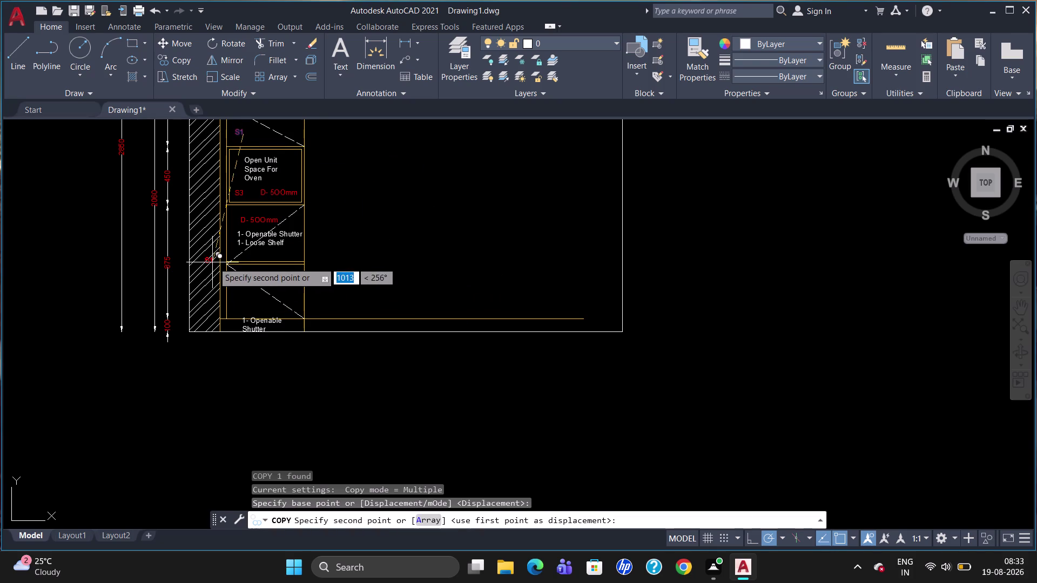
scroll(up, 3)
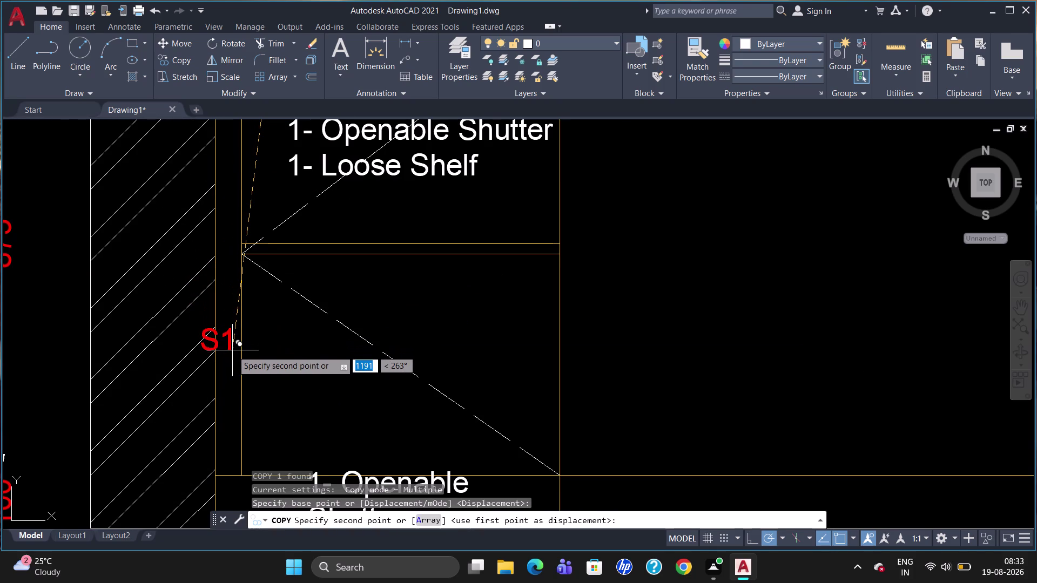
click(243, 424)
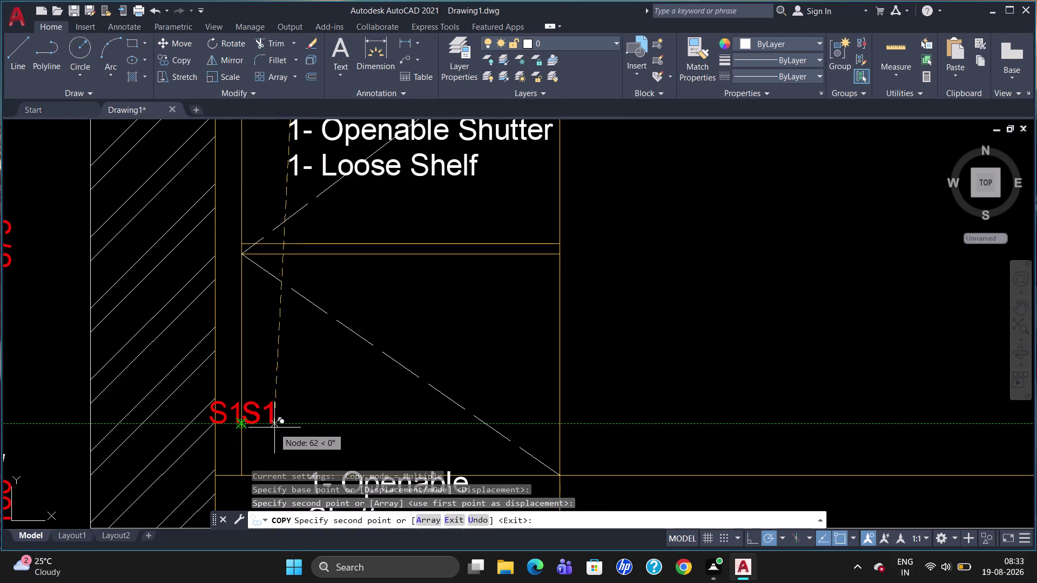
click(288, 430)
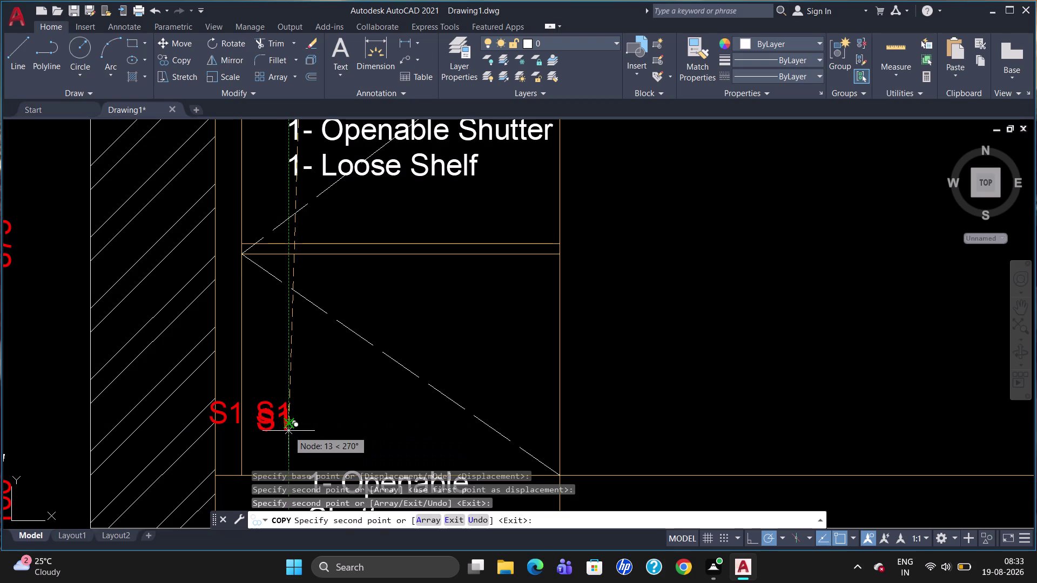
key(Escape)
scroll(down, 3)
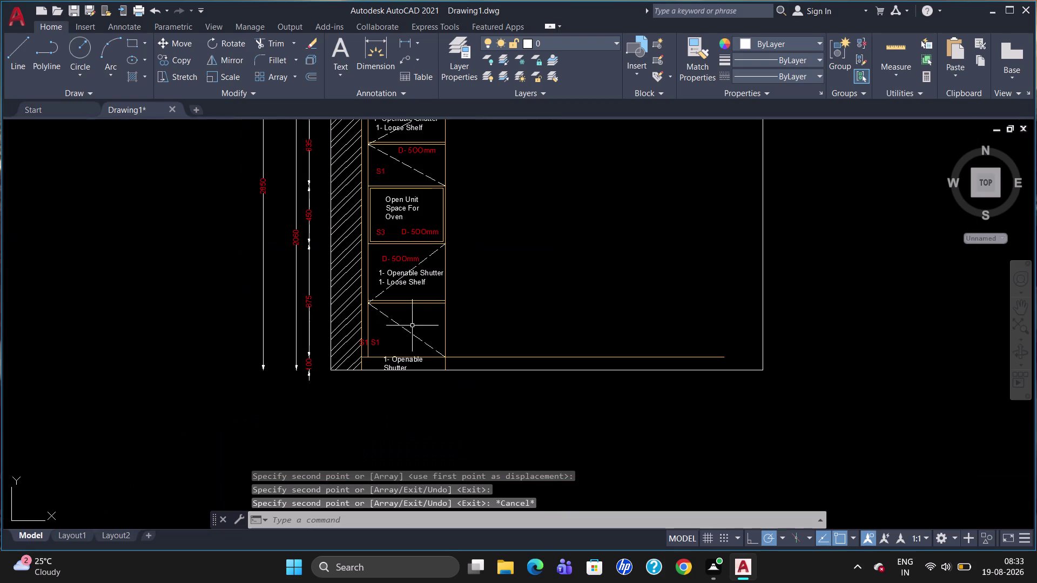
scroll(up, 3)
scroll(up, 3)
Replace the bottom shutter label's text with 'PVC Skirting'.
double_click(396, 341)
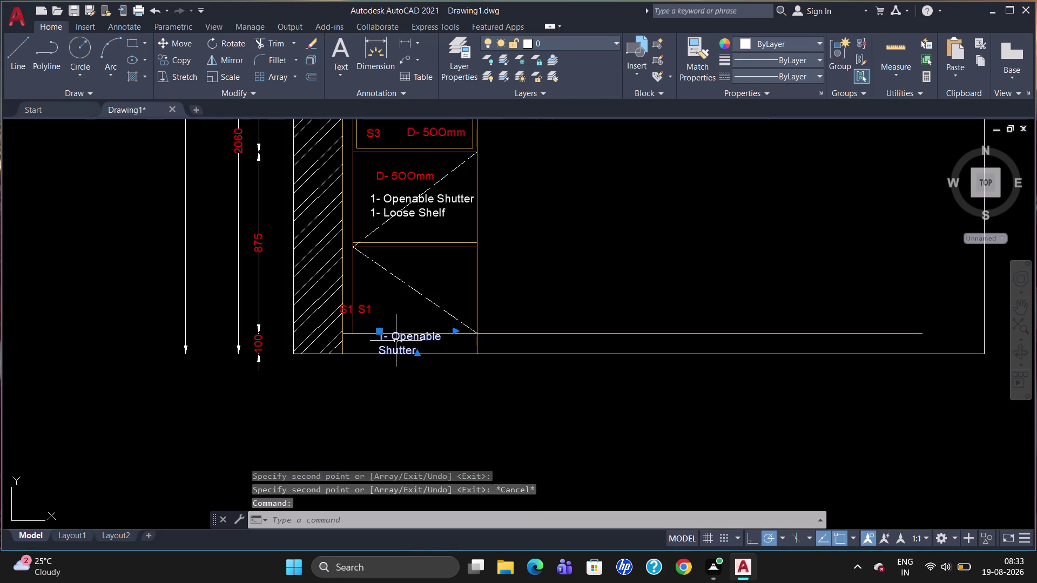
click(424, 356)
key(BackSpace)
key(BackSpace)
key(BackSpace)
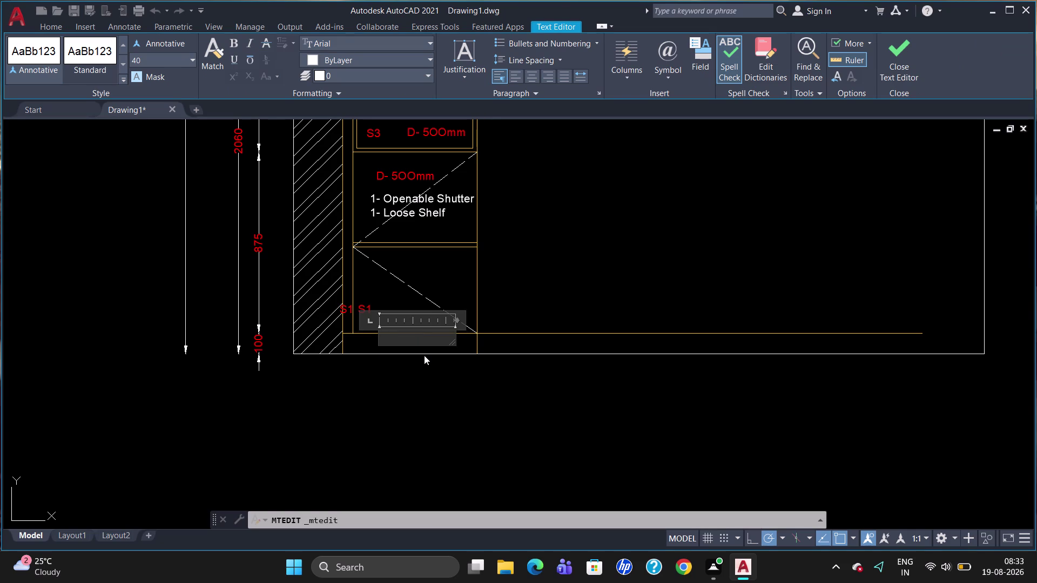
text(PV)
text(C)
key(space)
text(S)
key(k)
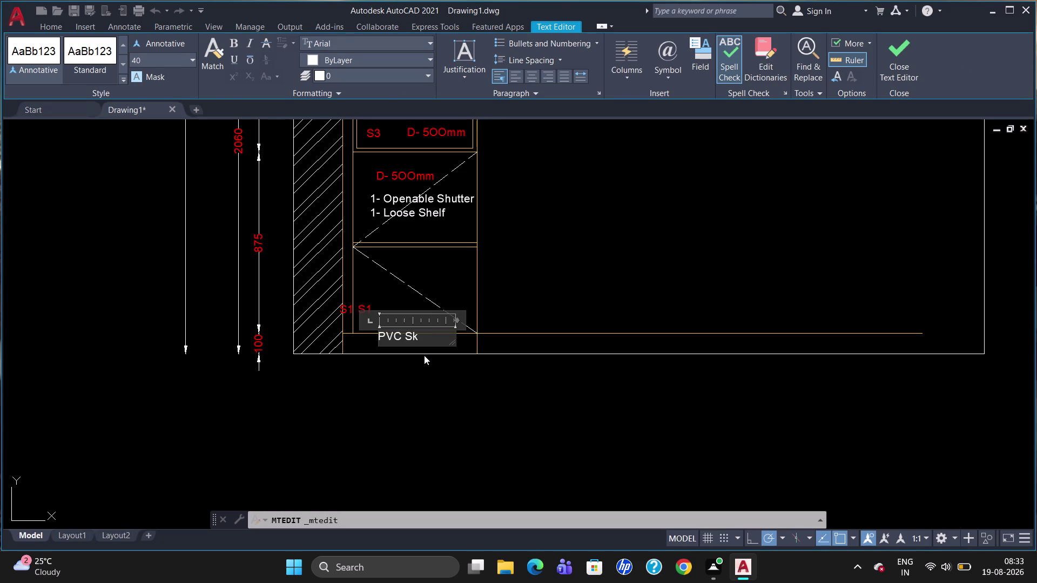
text(irtin)
text(g)
click(418, 398)
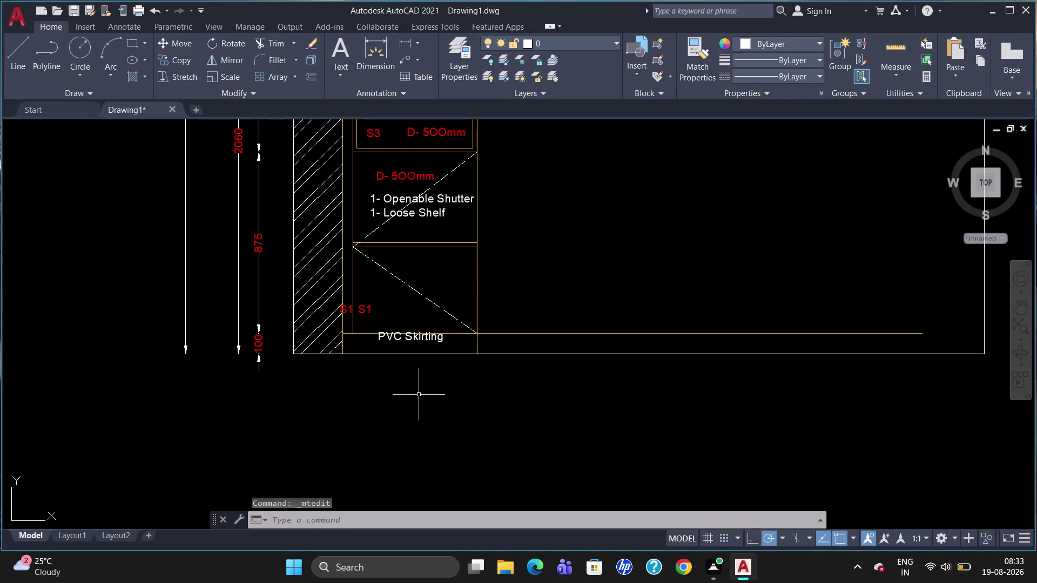
Move the PVC Skirting label down into the skirting strip.
click(398, 337)
click(377, 332)
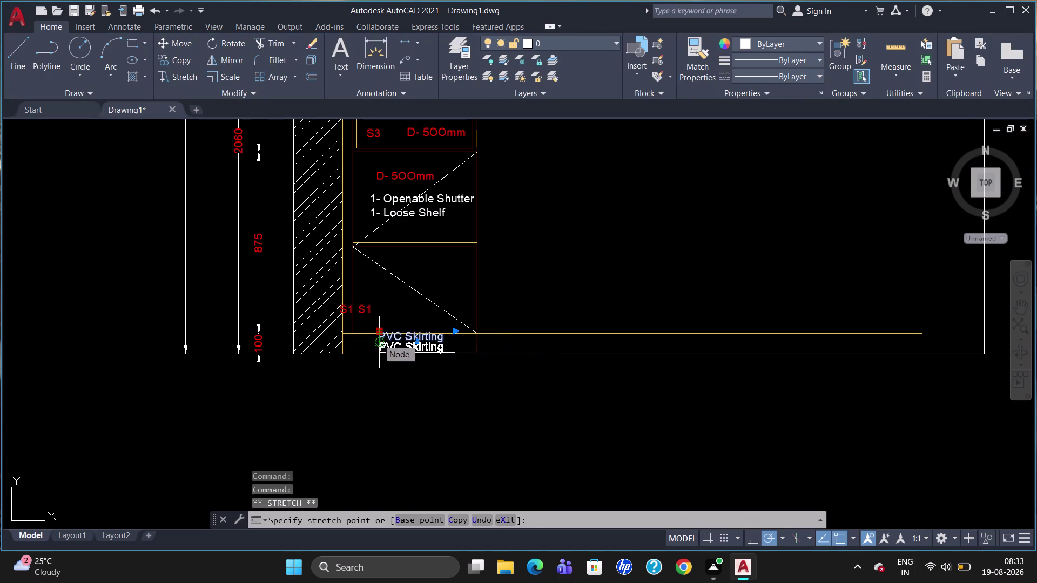
click(378, 339)
key(Escape)
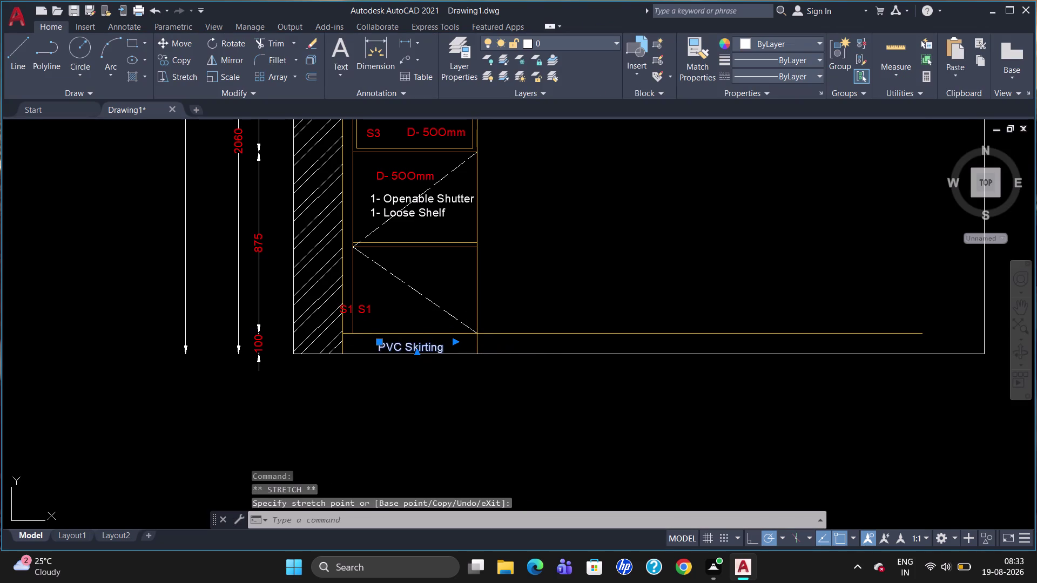
scroll(down, 3)
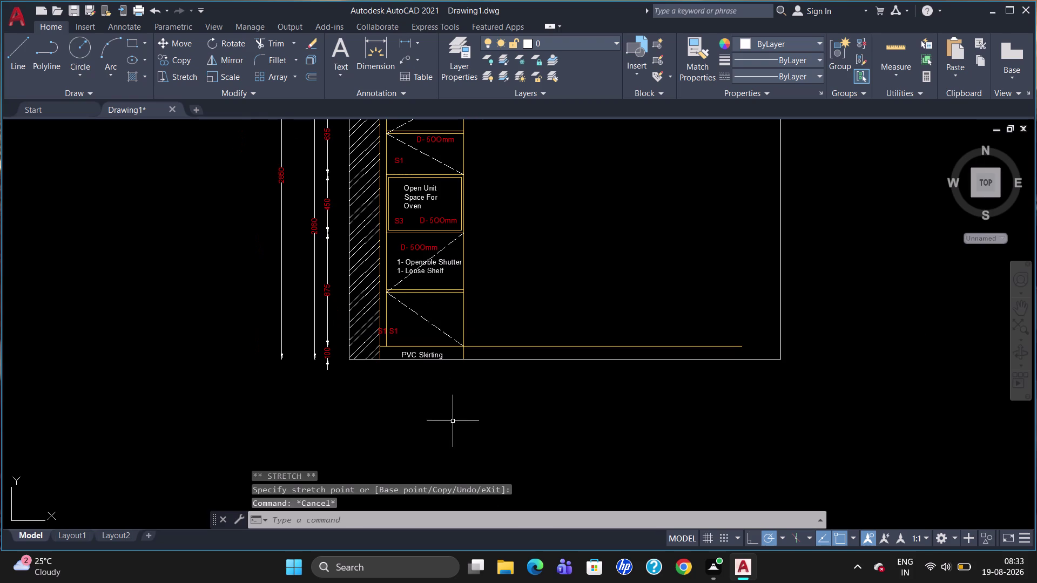
scroll(up, 3)
scroll(down, 3)
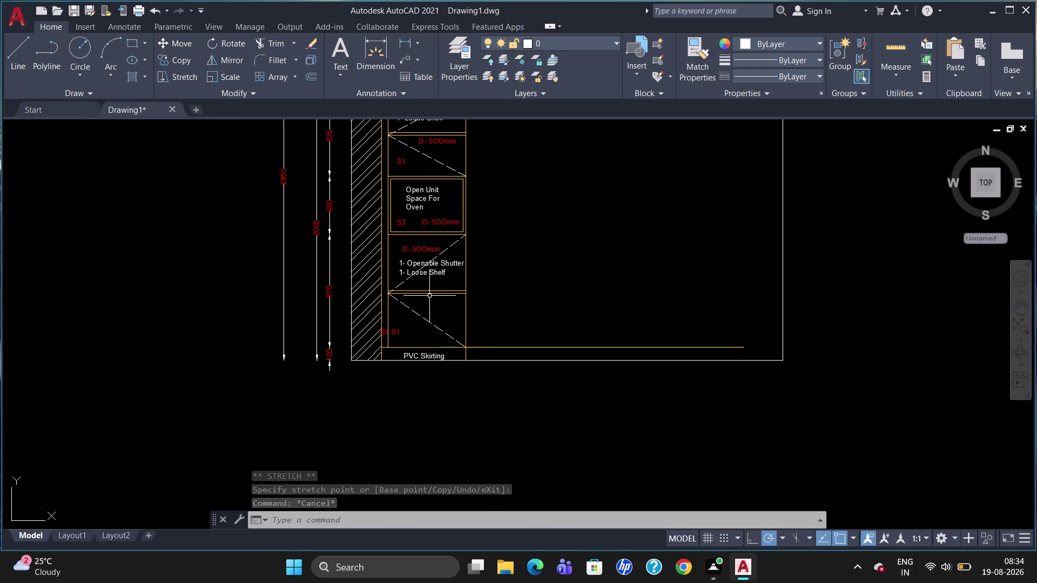
scroll(up, 3)
Copy the D- 500mm depth label to the left, right and top of the wall cabinets.
scroll(down, 3)
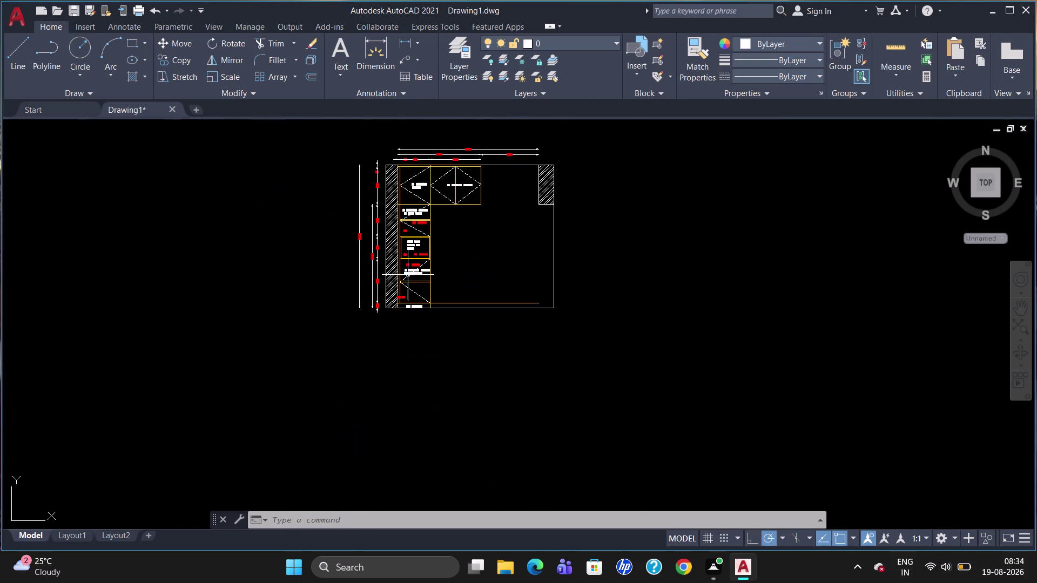
scroll(up, 3)
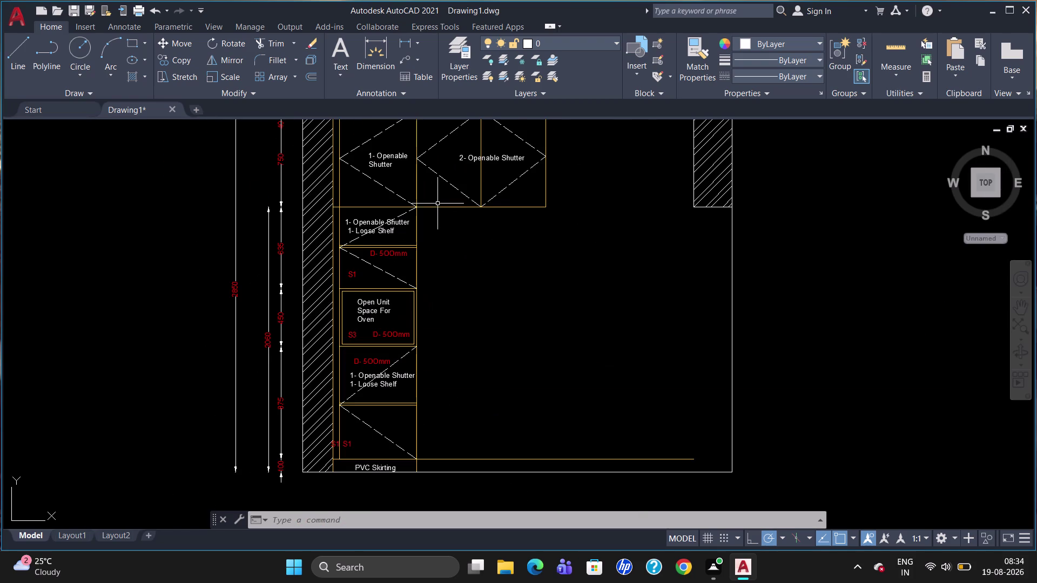
click(393, 256)
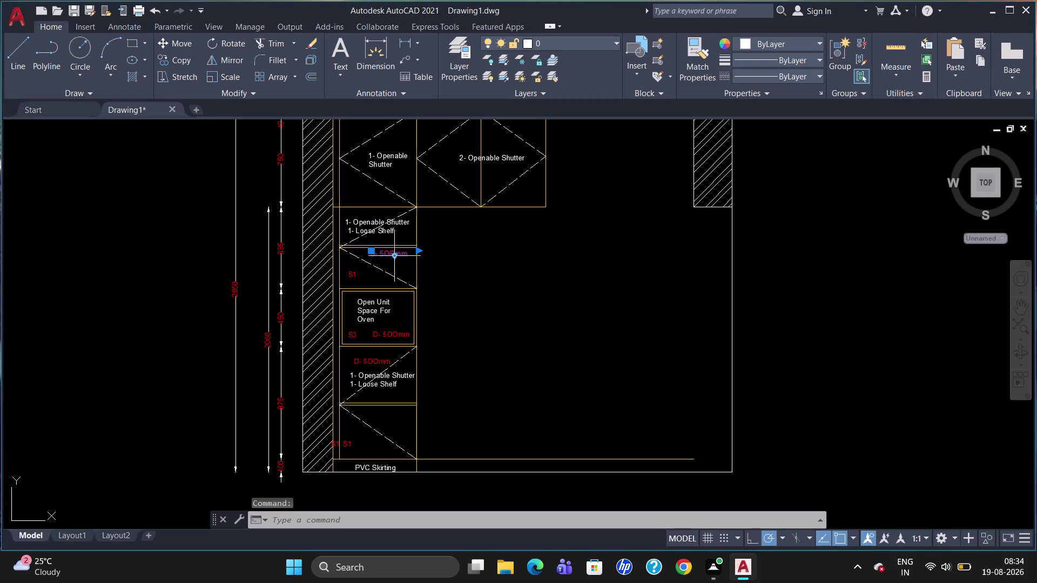
text(co)
key(Return)
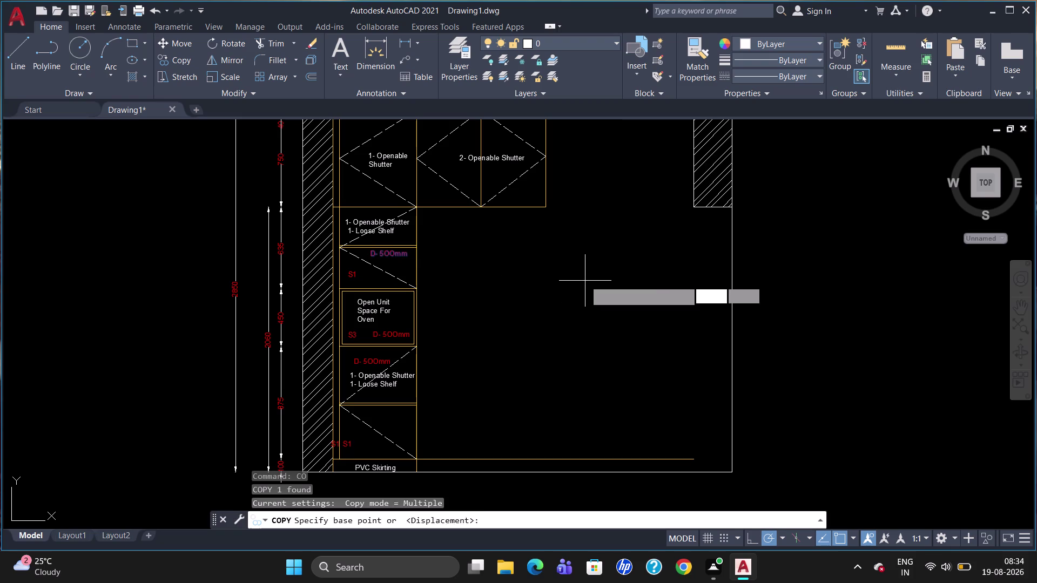
click(374, 255)
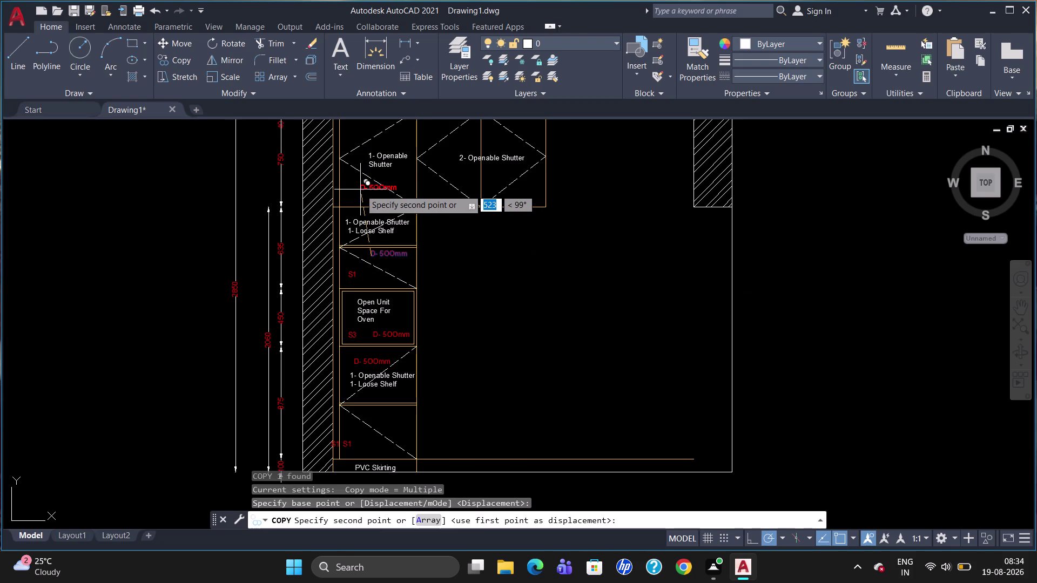
click(361, 188)
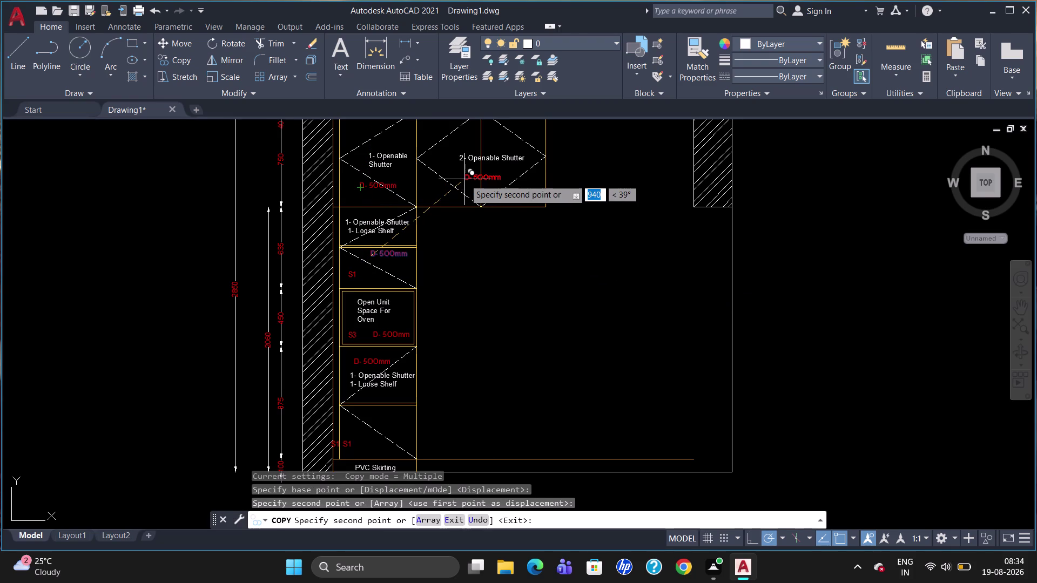
click(464, 179)
scroll(down, 3)
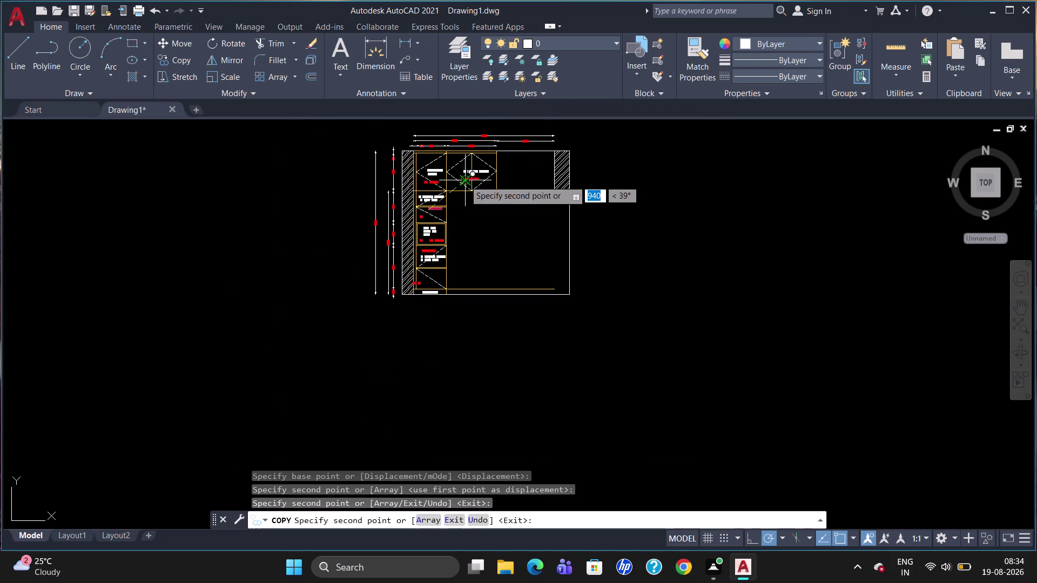
scroll(up, 3)
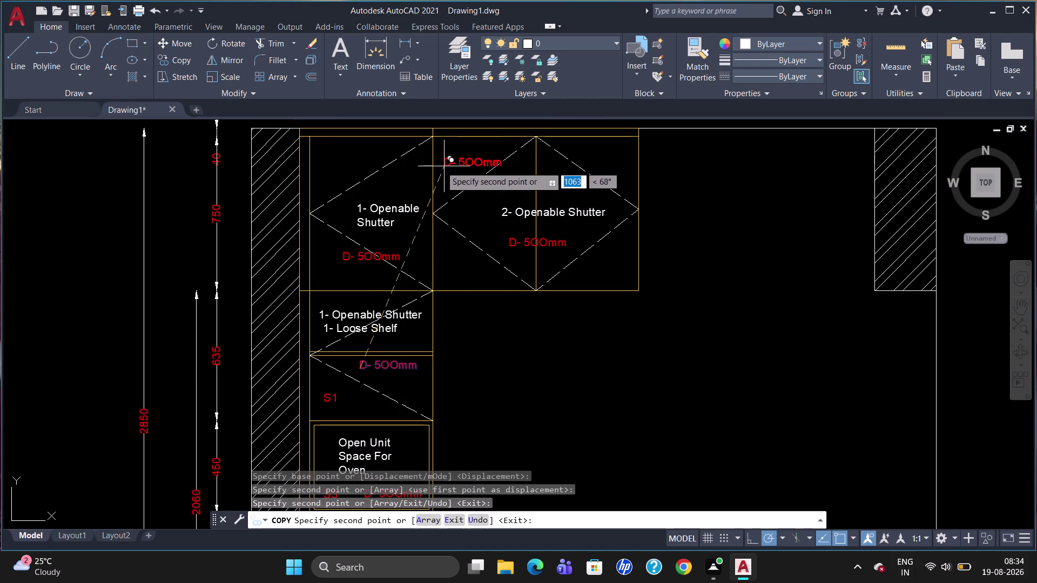
click(425, 166)
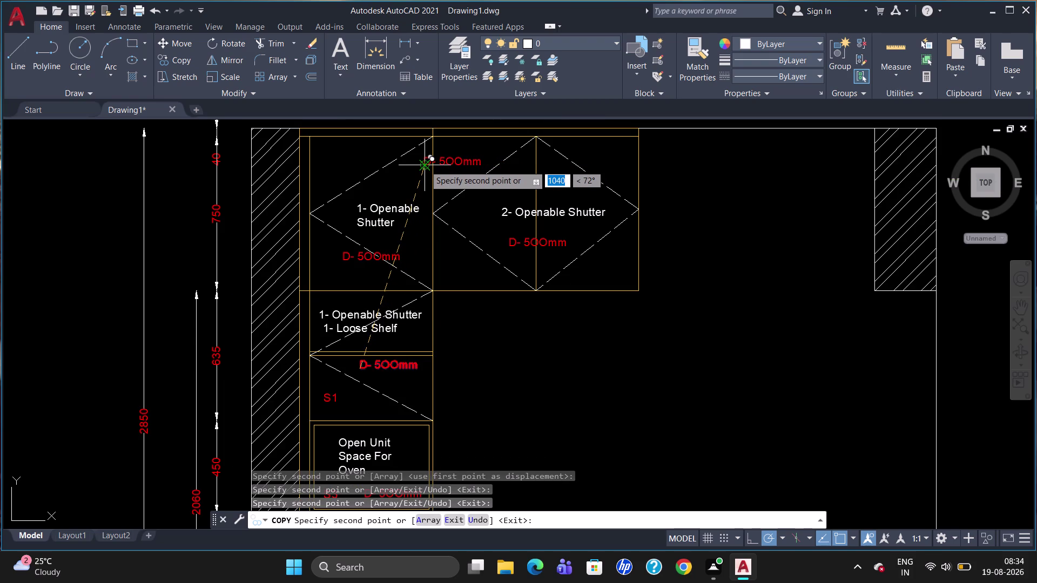
key(Escape)
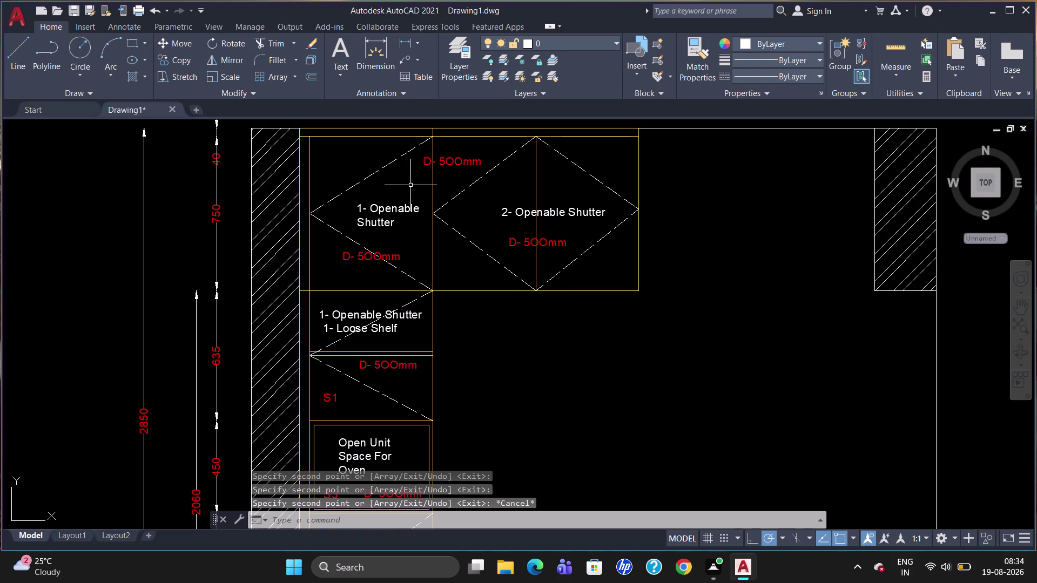
Copy the S1 tag to five spots: a left-side pair, the lower middle and right corners, and the top.
text(c)
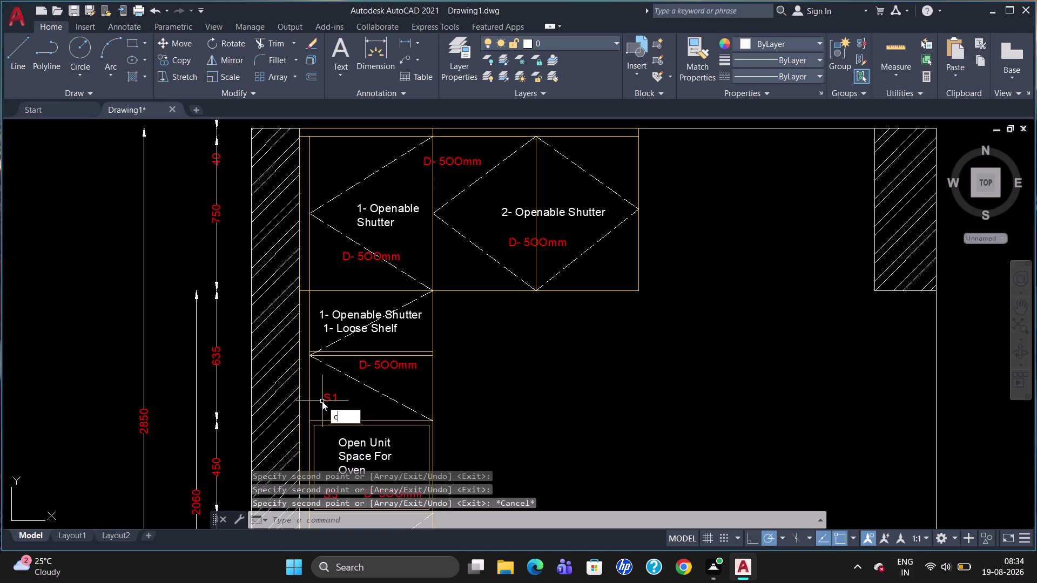
text(o)
key(Return)
click(325, 398)
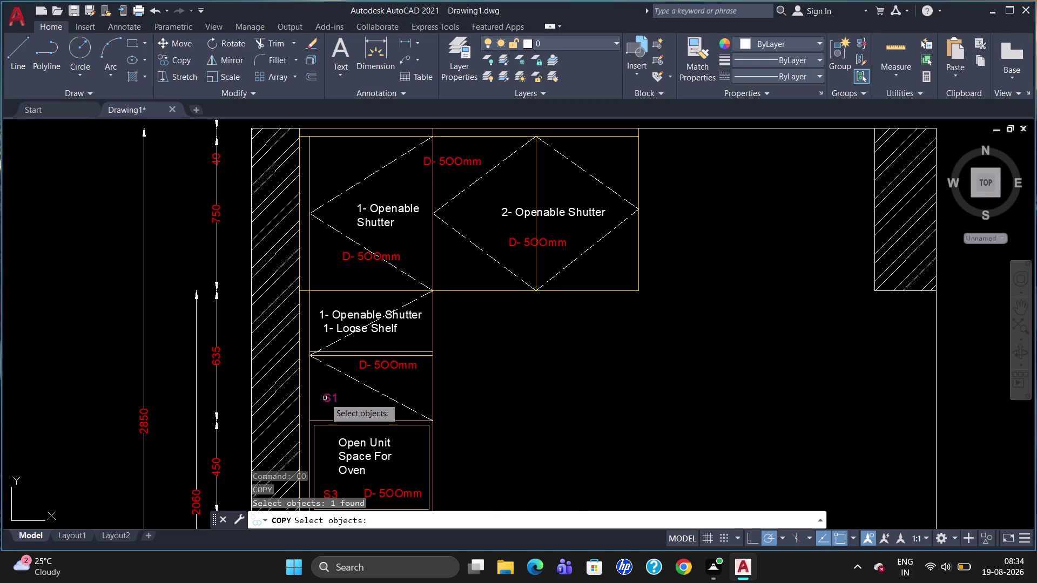
key(Return)
click(325, 398)
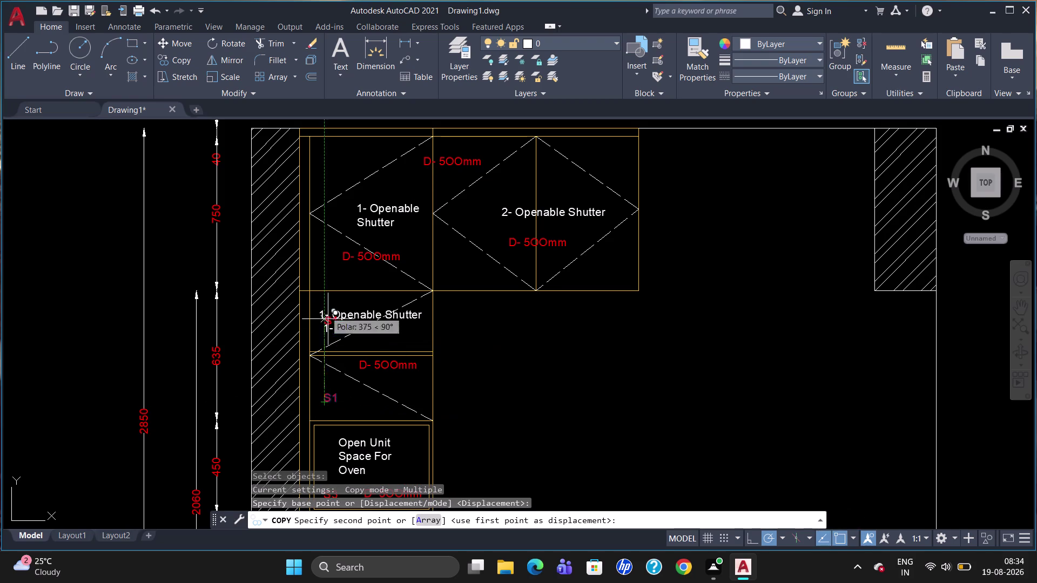
click(297, 267)
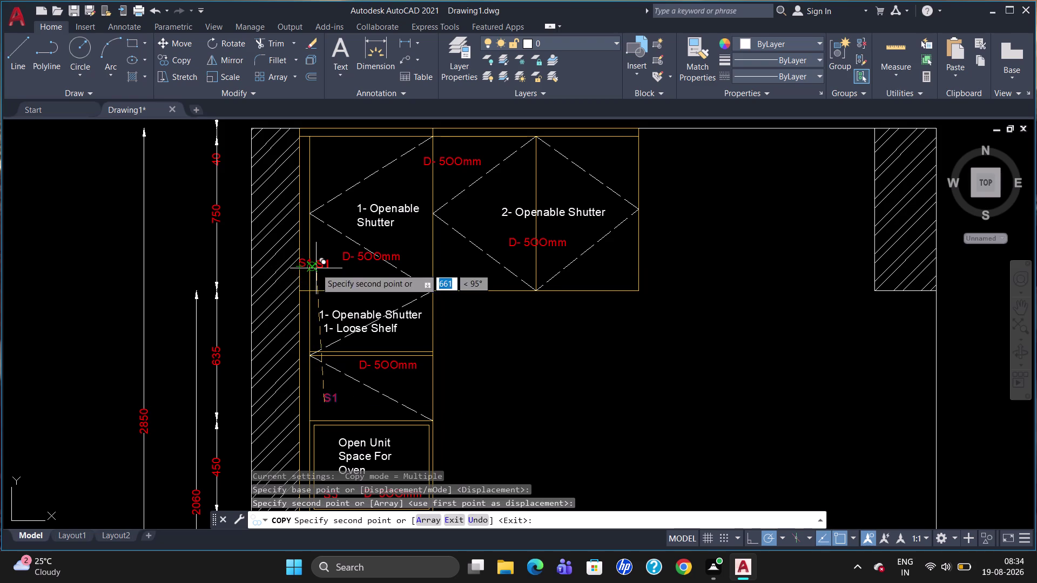
click(317, 268)
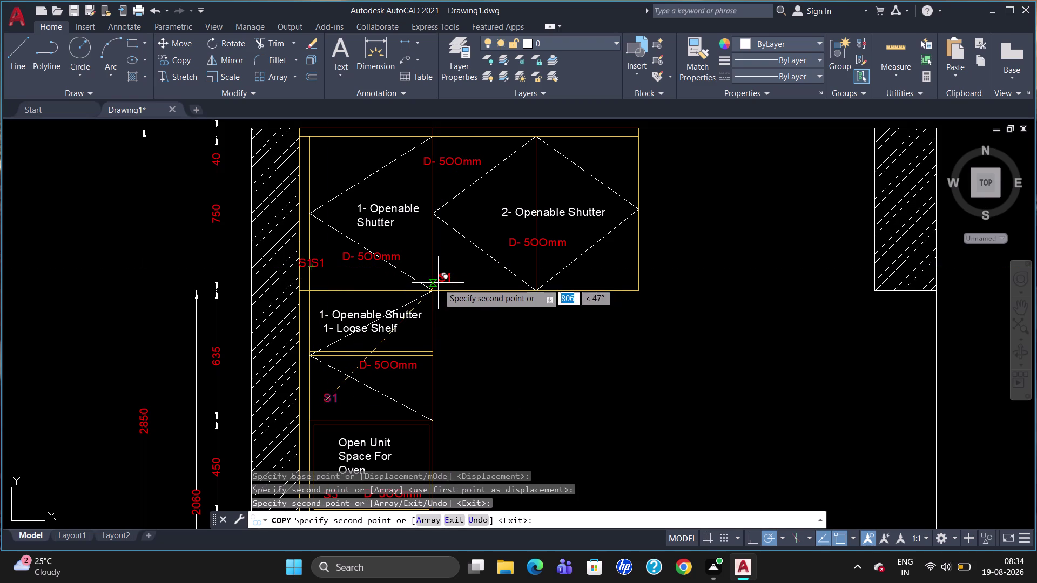
click(438, 283)
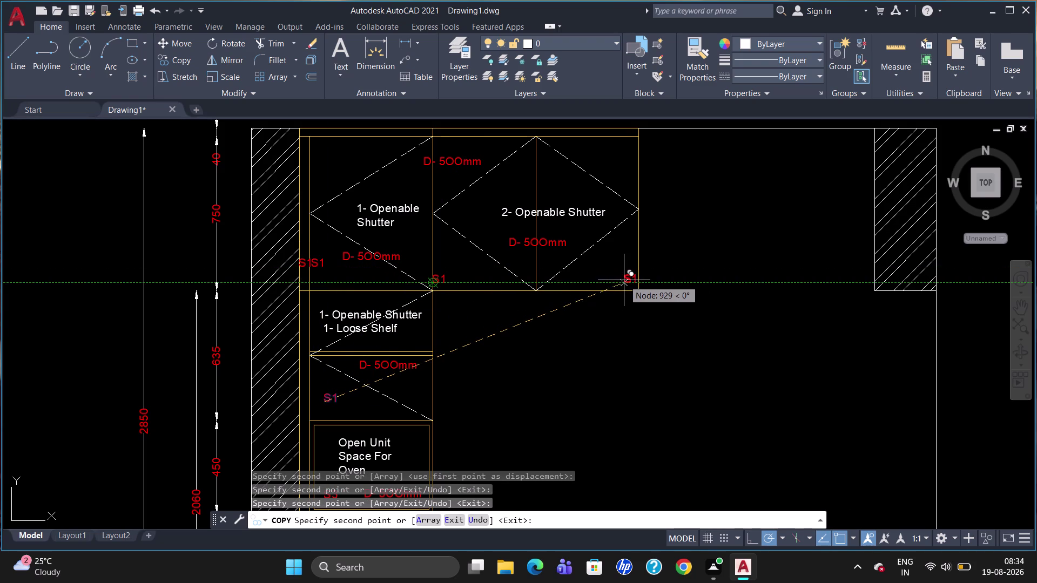
click(625, 281)
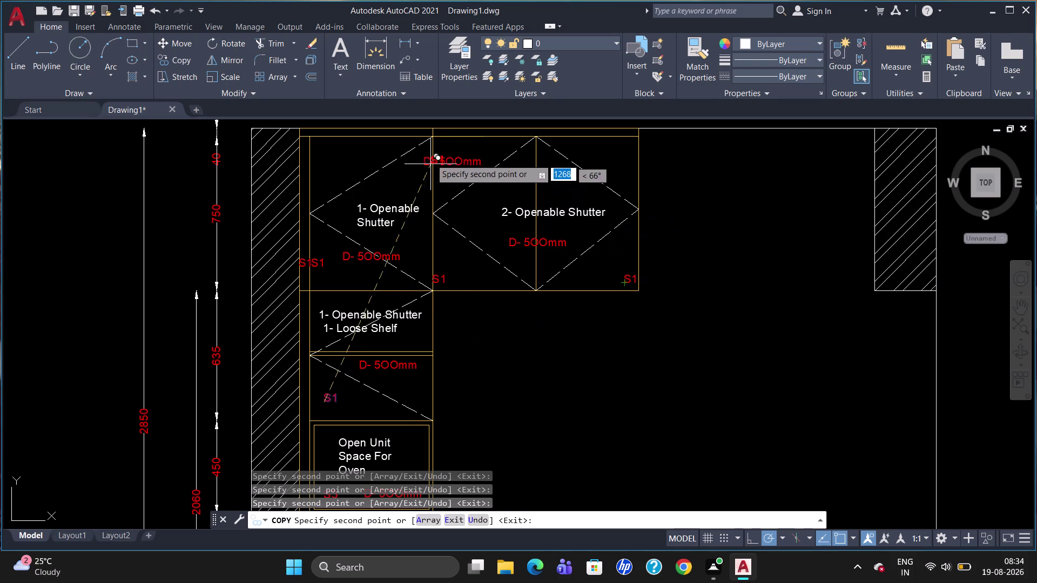
click(413, 137)
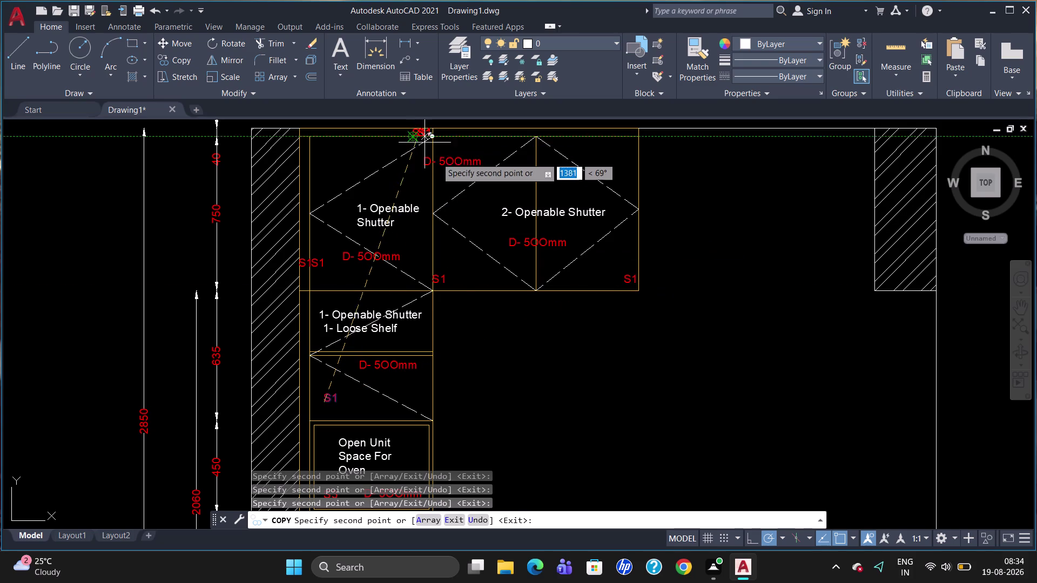
key(Escape)
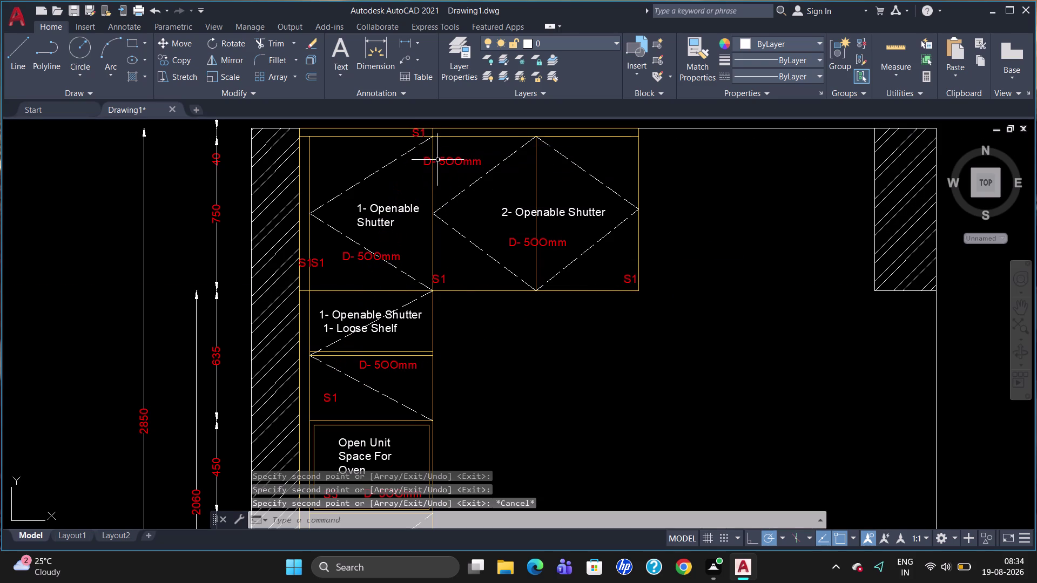
double_click(442, 163)
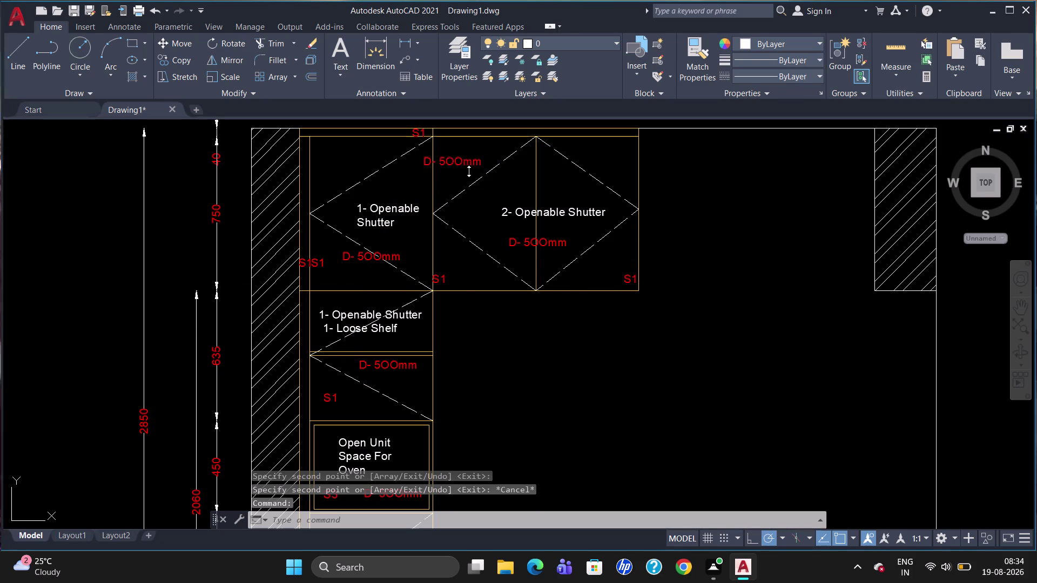
Rewrite the top D- 500mm note as 'Complete Loft Storage Frame &Shutters' and select it.
click(488, 164)
key(BackSpace)
key(BackSpace)
key(BackSpace)
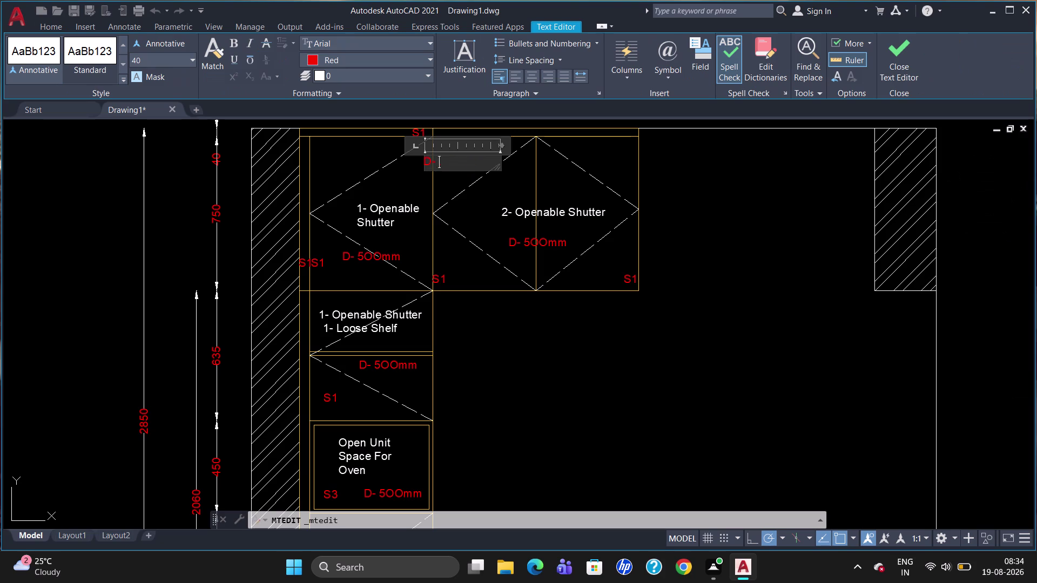
key(c)
text(o)
text(mplet)
text(e)
key(space)
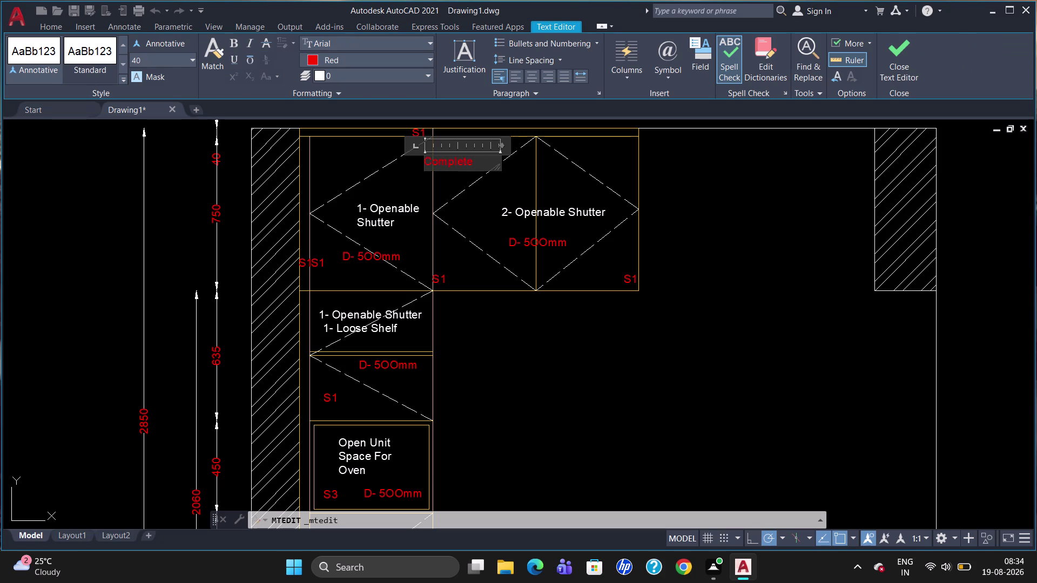
key(l)
text(oft)
key(space)
key(s)
key(r)
key(BackSpace)
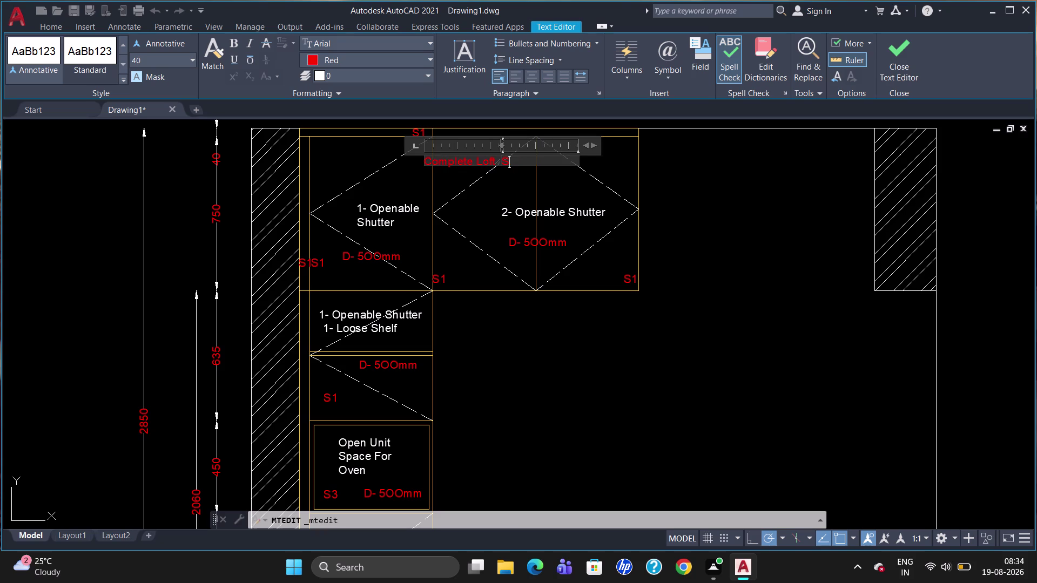
text(torage)
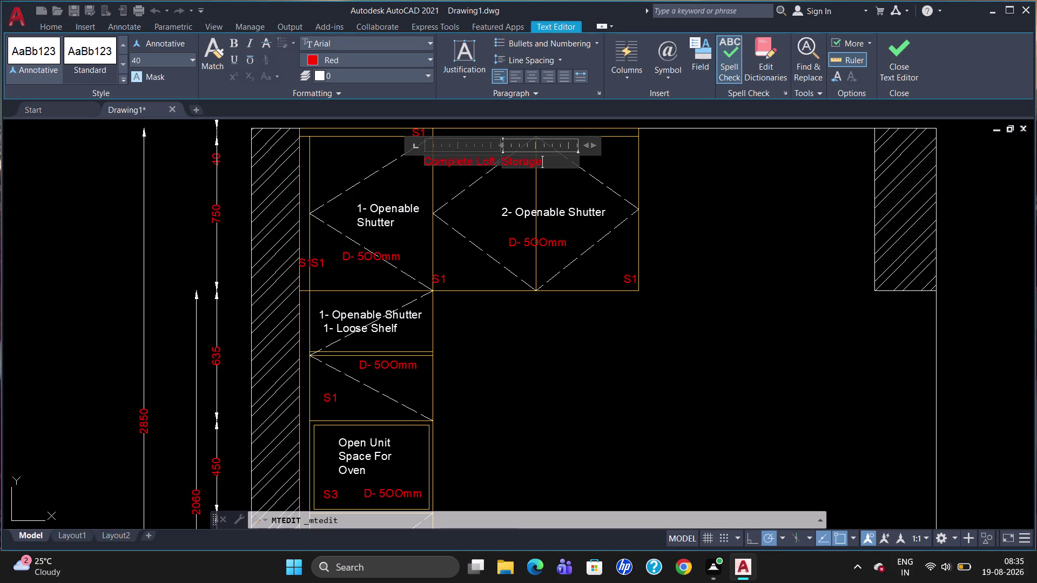
key(space)
key(f)
text(rame)
key(space)
key(shift+ampersand)
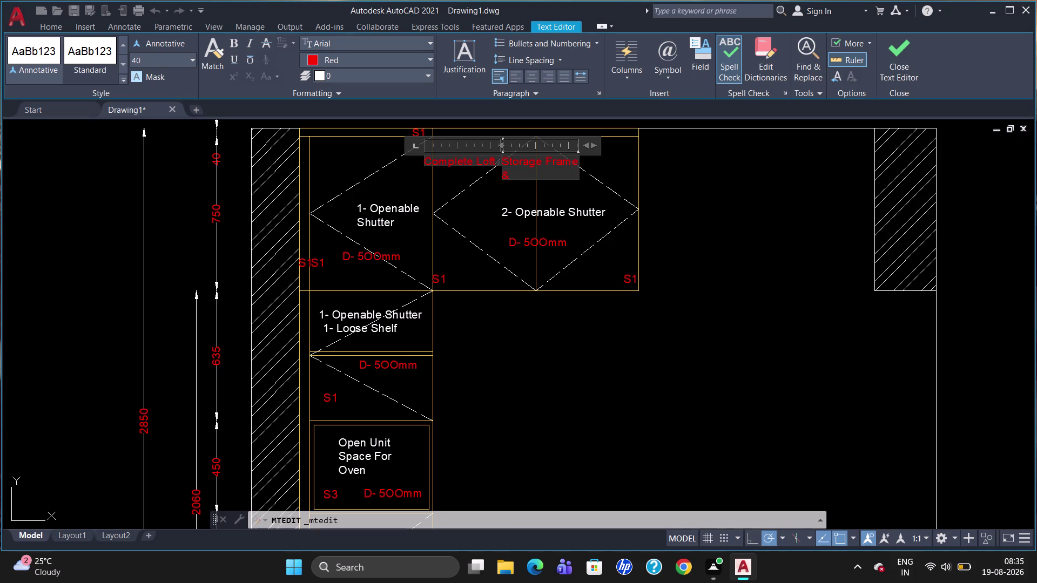
key(s)
text(hutter)
key(s)
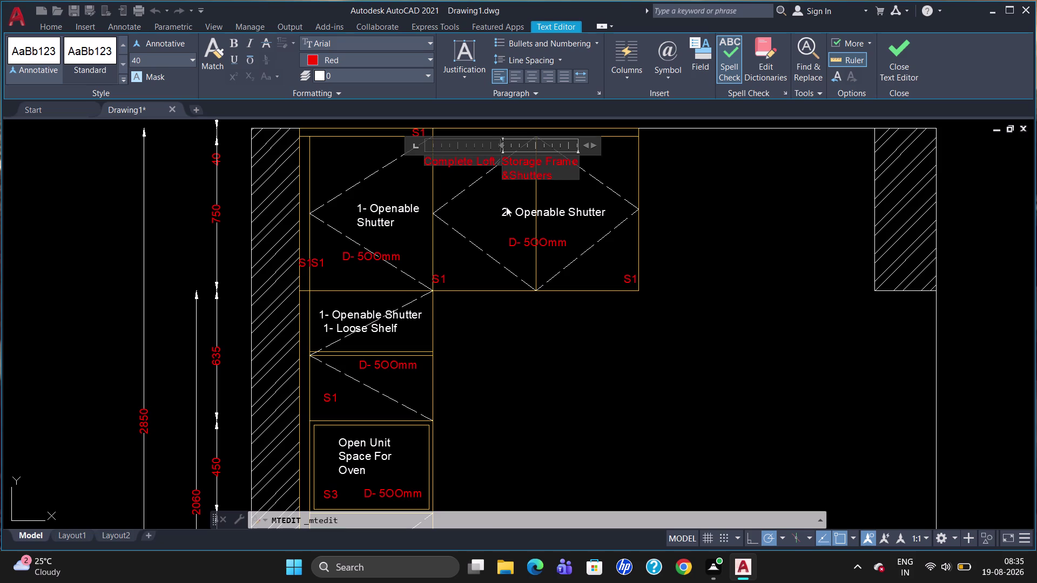
click(495, 209)
click(512, 163)
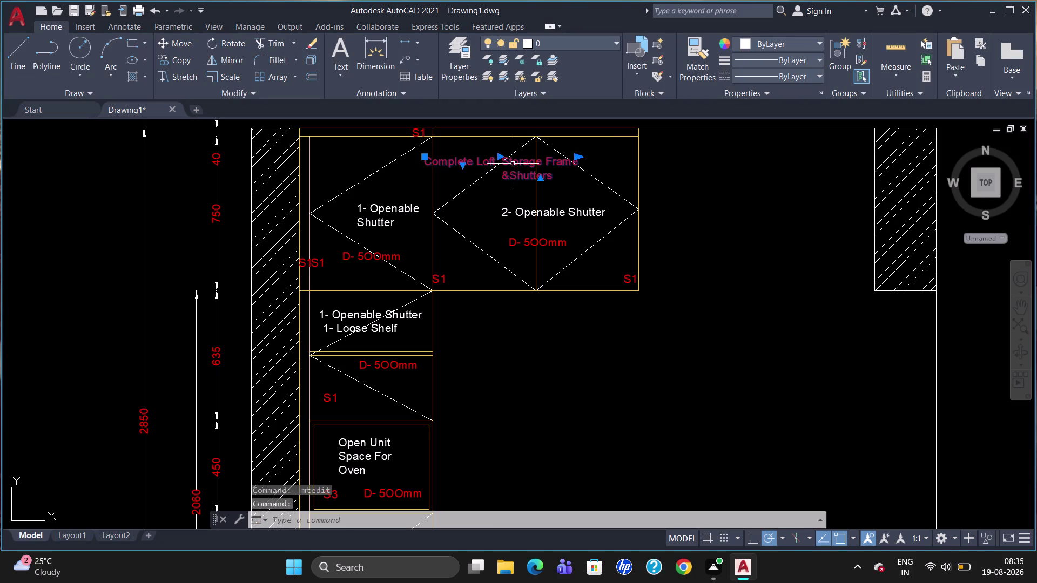
Move the loft storage note slightly up and to the left.
click(427, 158)
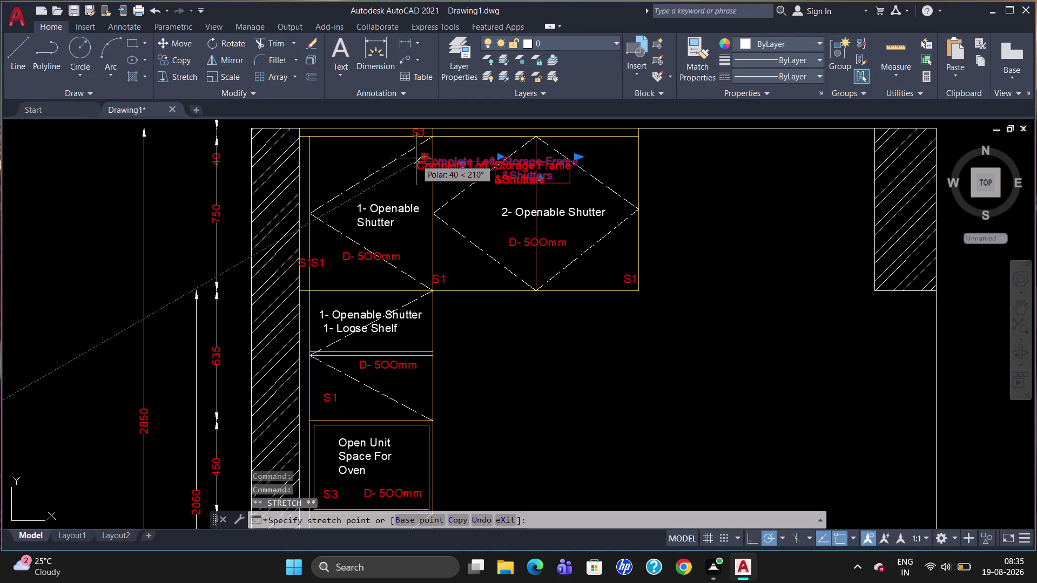
click(413, 156)
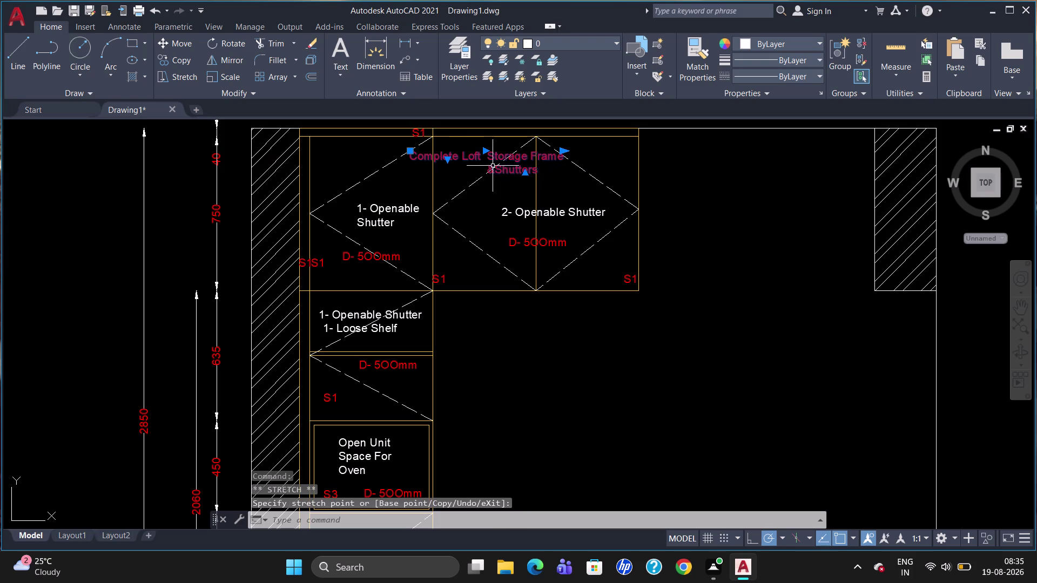
click(503, 160)
key(Escape)
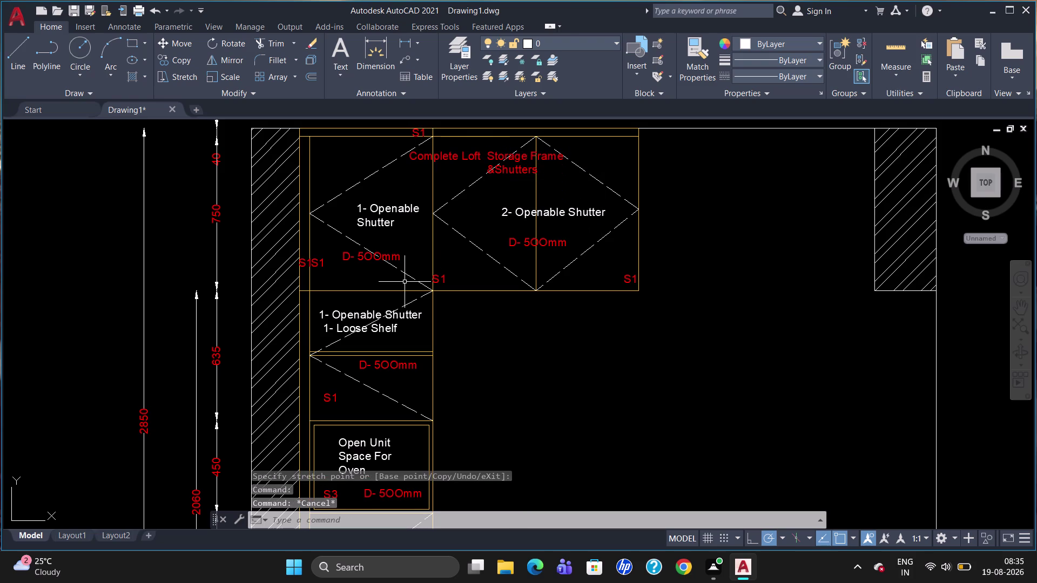
Zoom in and start a new multiline text label above the cabinets.
scroll(down, 3)
scroll(up, 3)
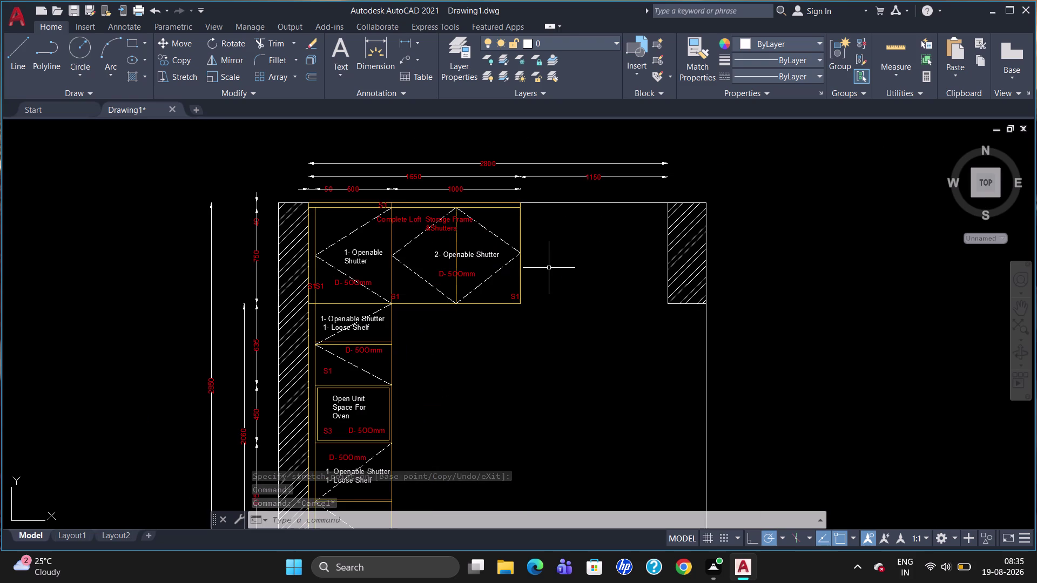
scroll(up, 3)
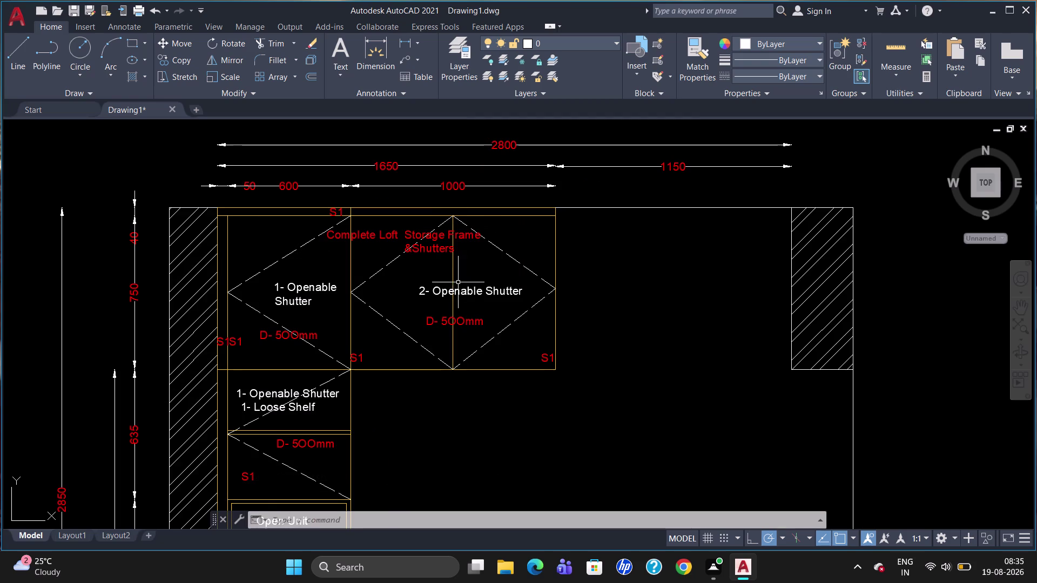
scroll(up, 3)
key(t)
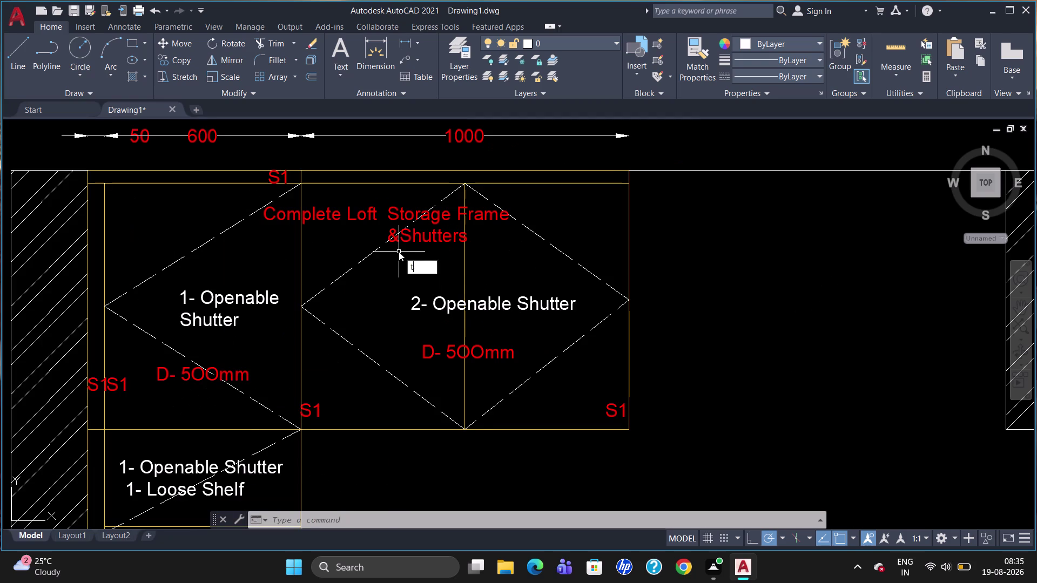
key(Return)
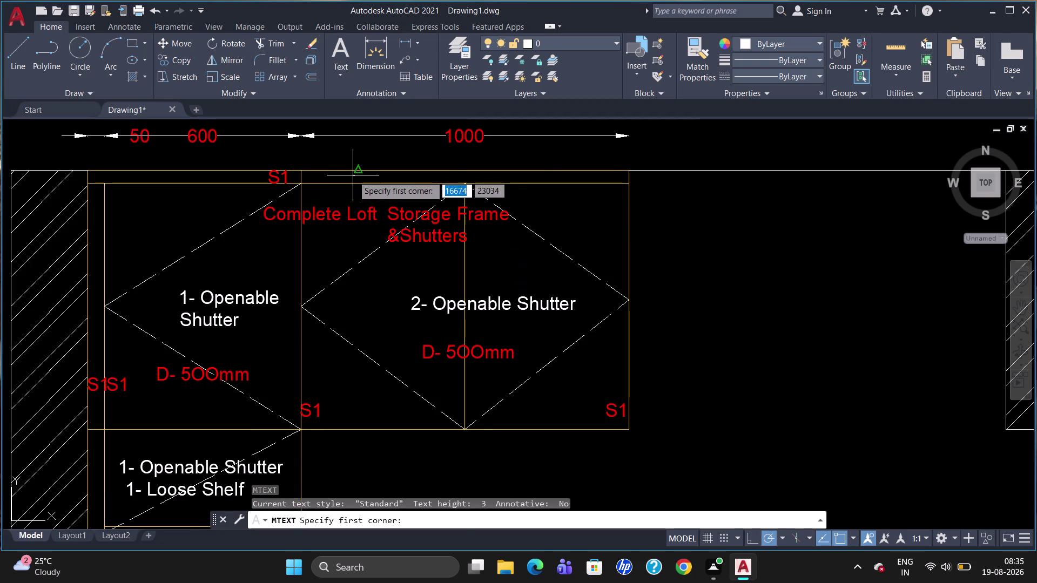
Create a 'Filler' multiline text at height 40 above the loft cabinets.
click(353, 175)
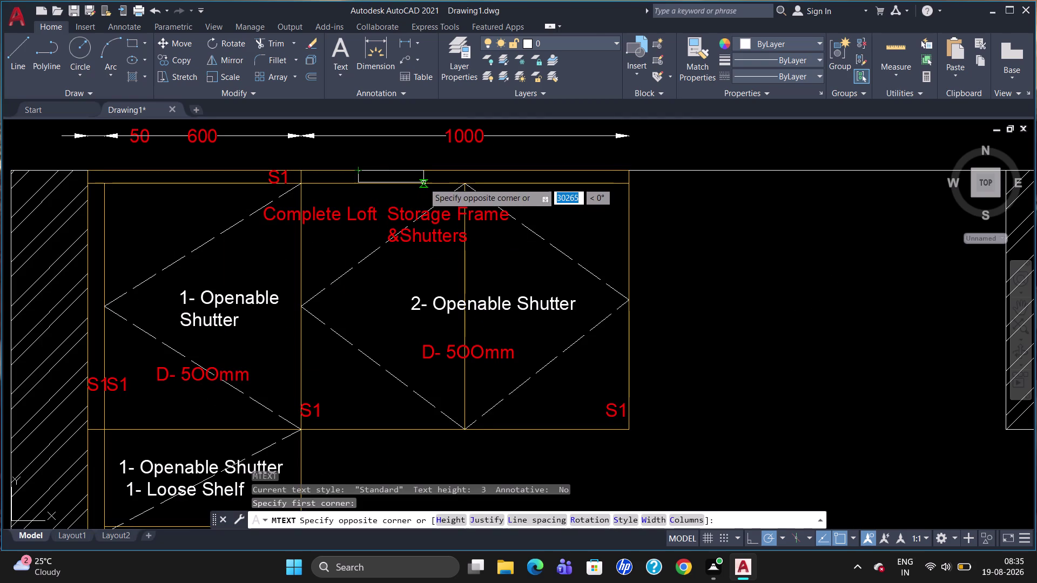
click(423, 183)
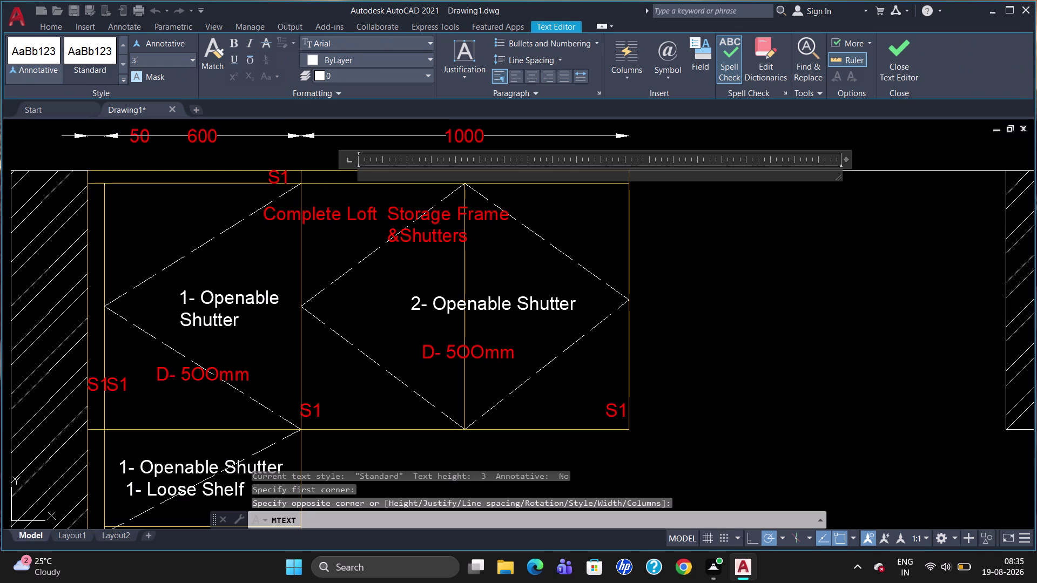
click(182, 62)
key(BackSpace)
text(40)
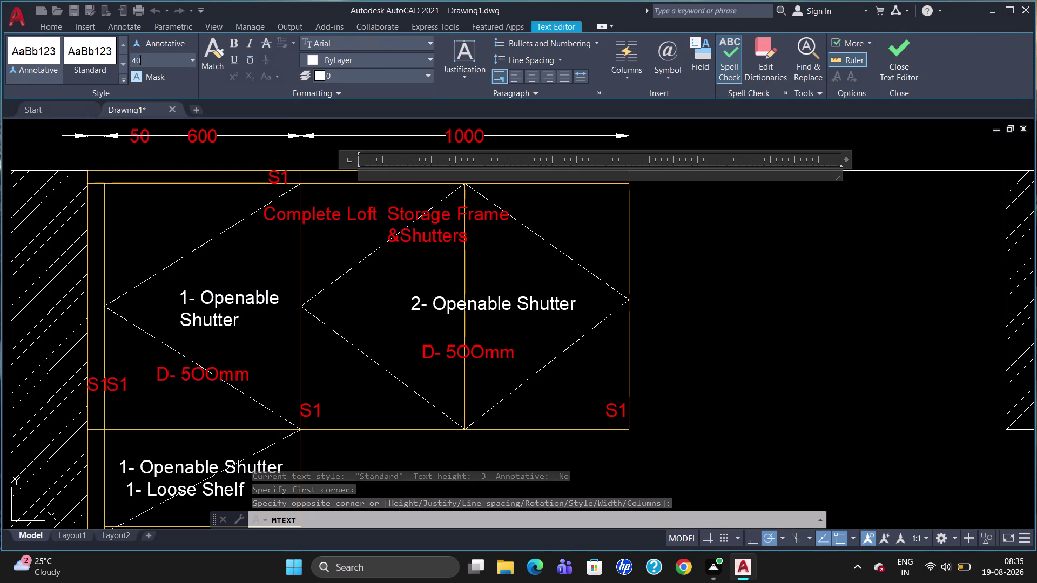
key(Return)
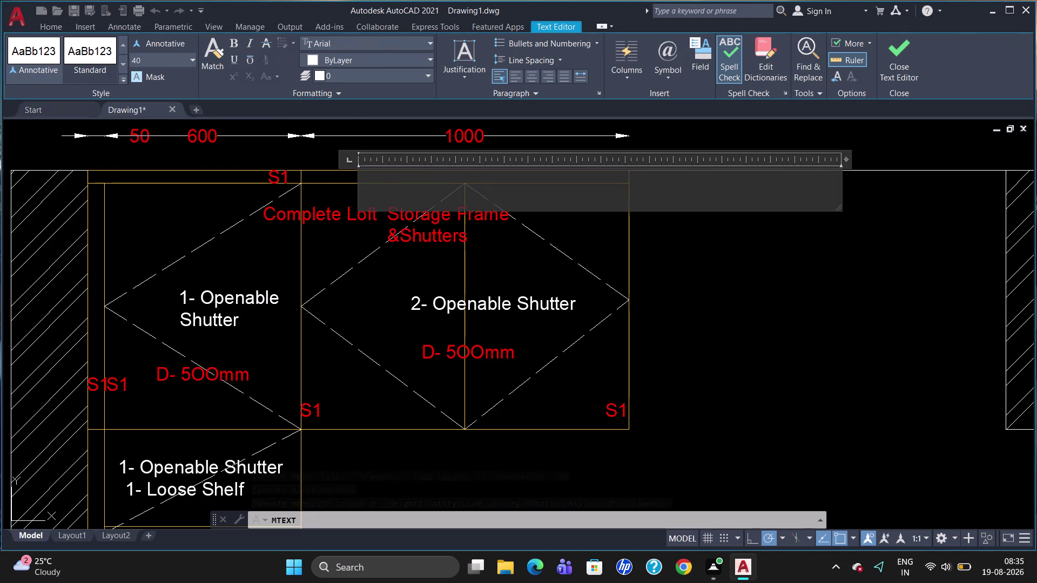
key(f)
text(iller)
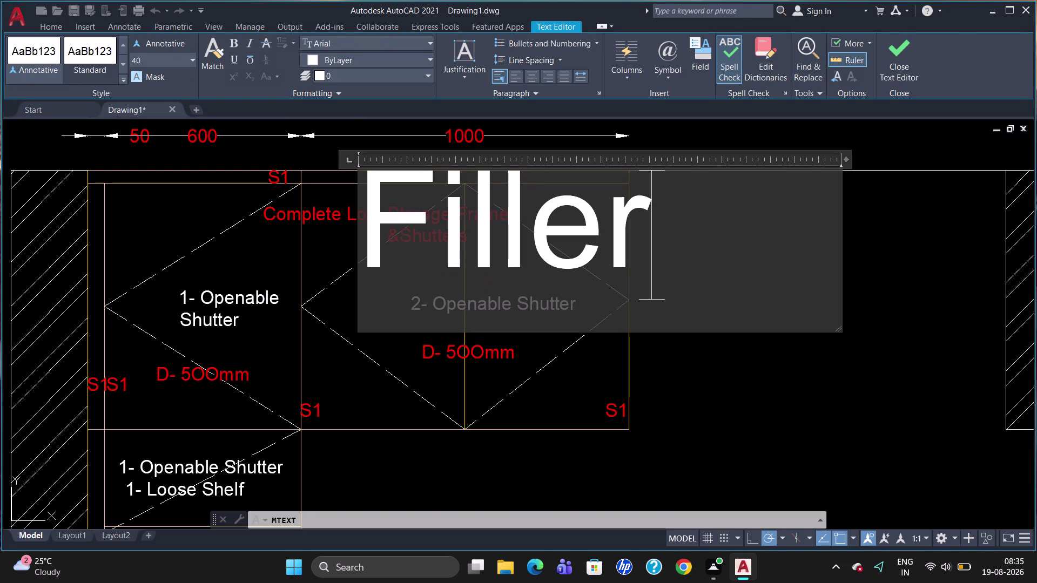
click(208, 277)
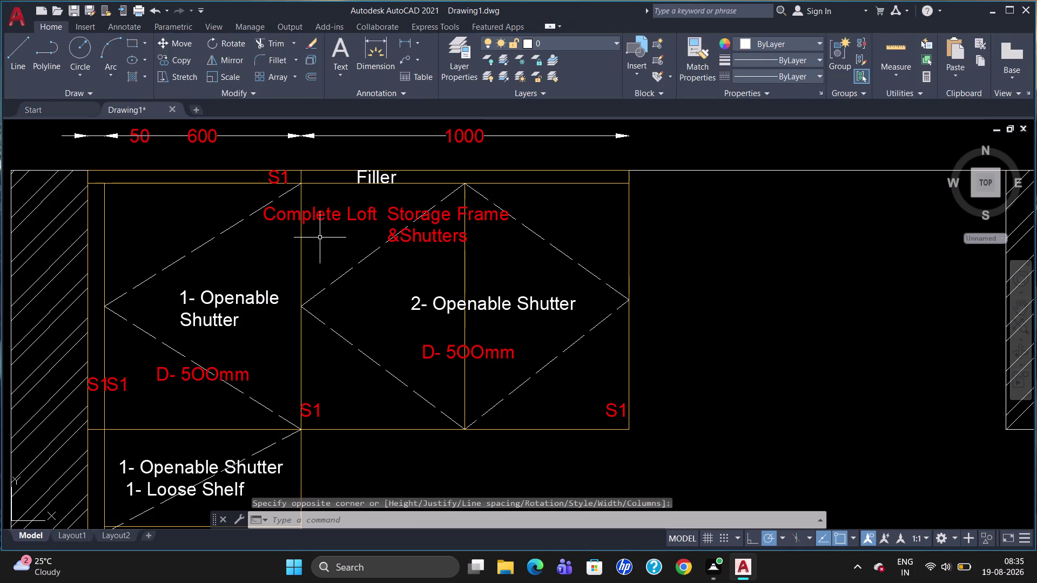
click(359, 180)
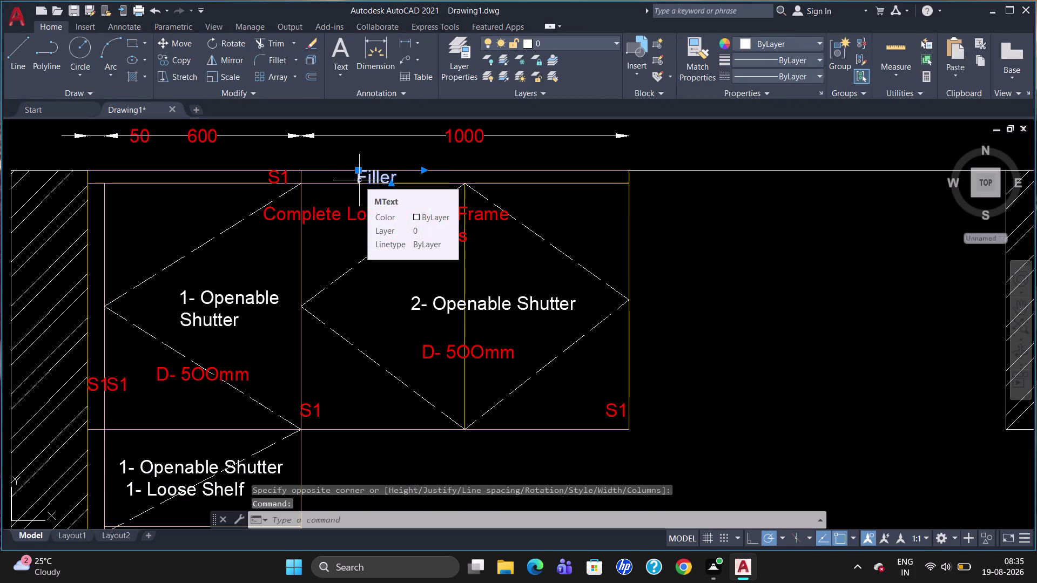
Append ' - 1' so the label reads 'Filler - 1'.
double_click(374, 177)
click(410, 179)
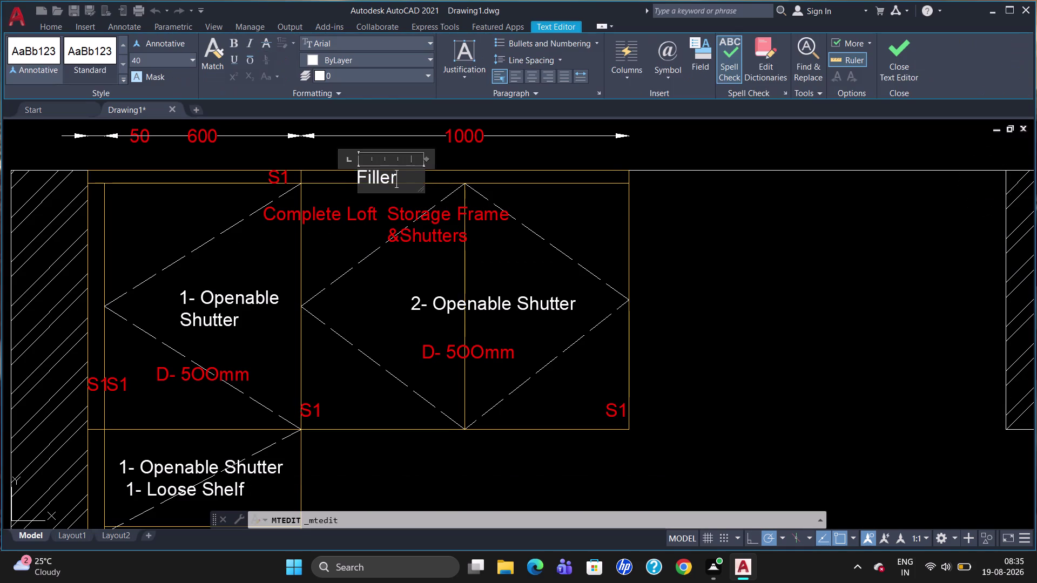
key(space)
text(- 1)
click(437, 268)
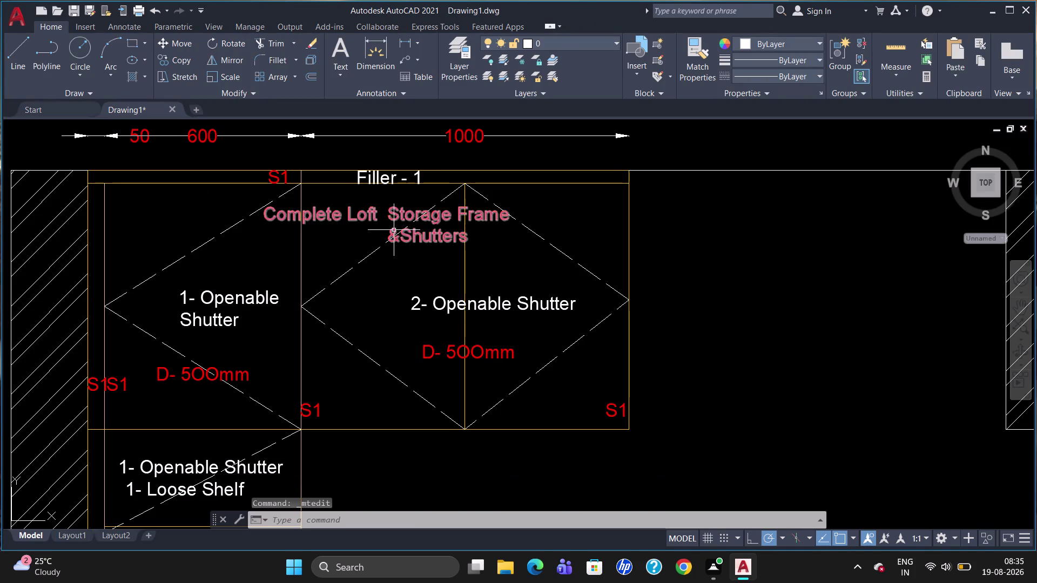
click(385, 178)
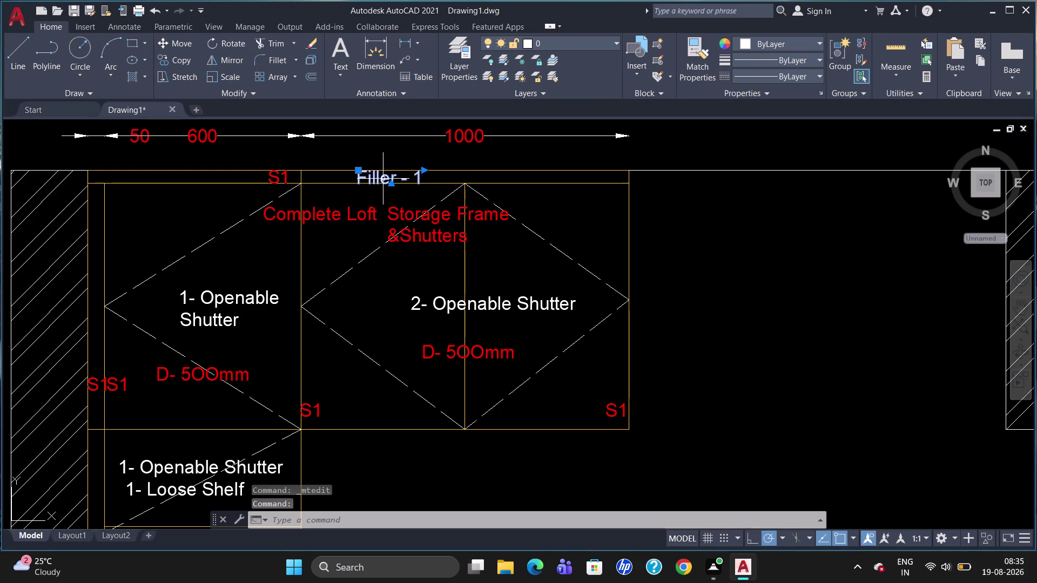
scroll(down, 3)
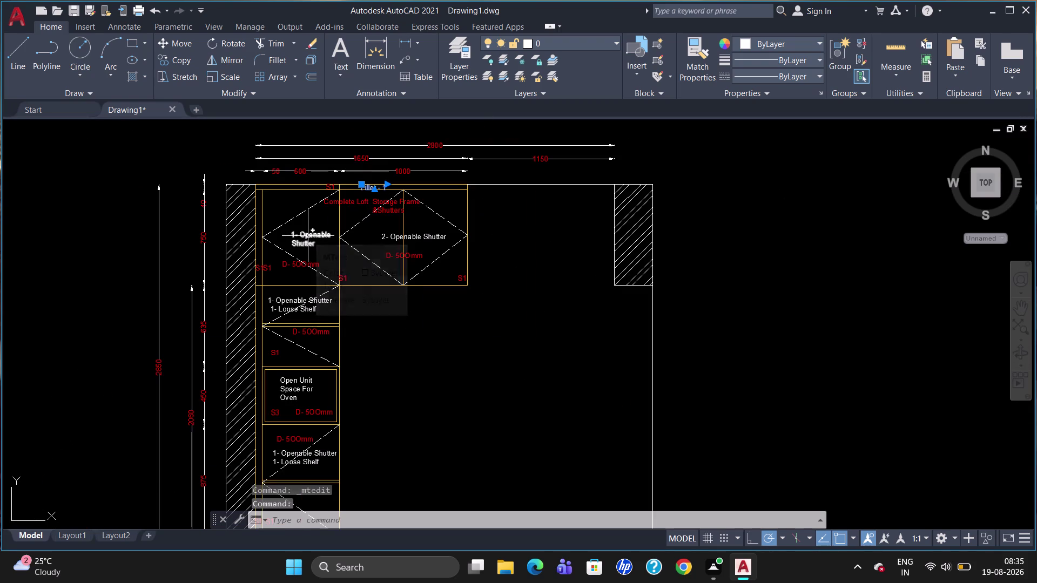
Copy the Filler - 1 label into the empty area of the elevation.
text(co)
key(Return)
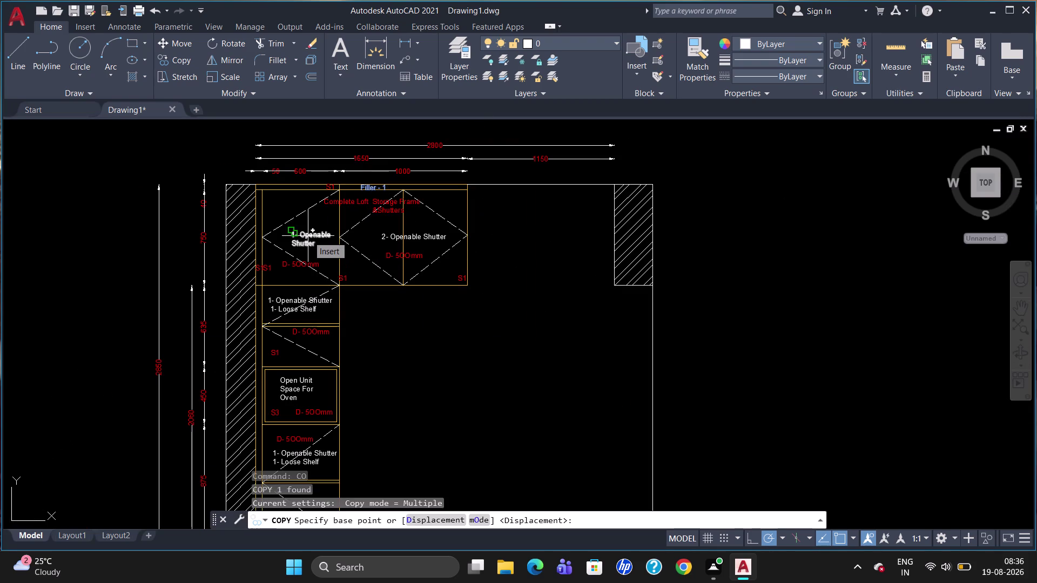
click(360, 187)
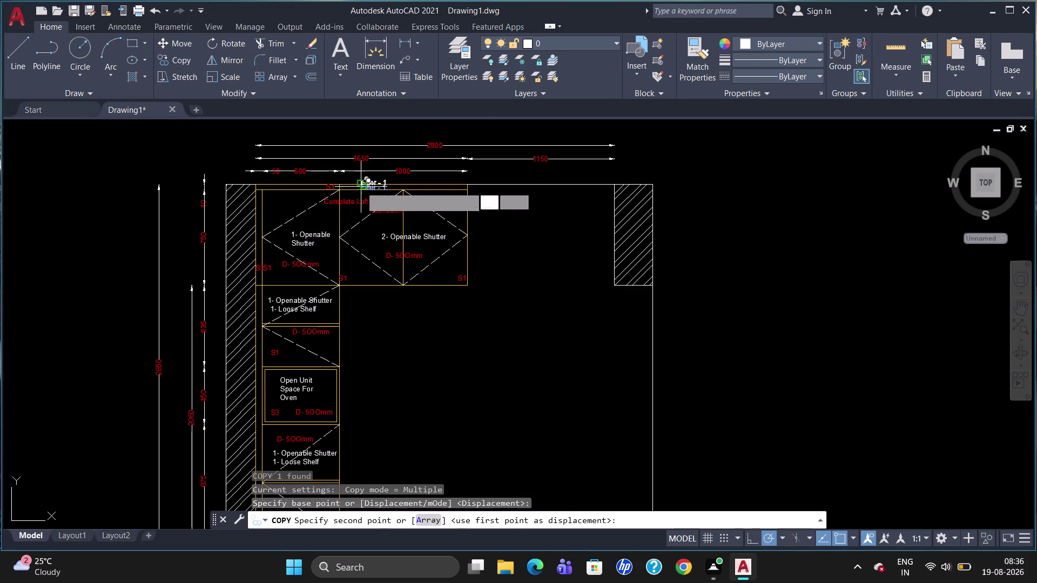
click(413, 368)
key(Escape)
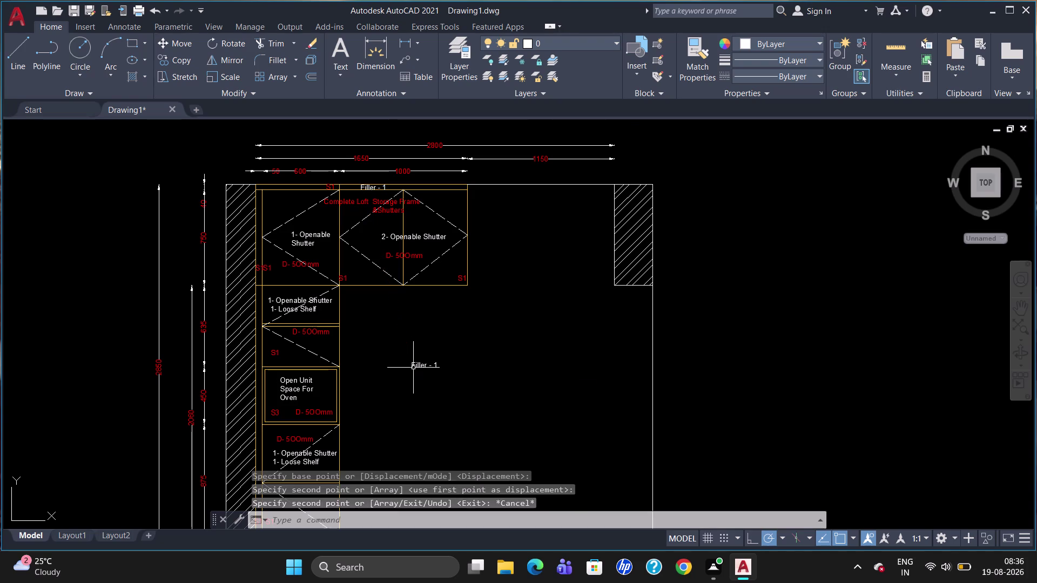
Rotate the copied Filler - 1 label 90° so it stands upright.
click(419, 366)
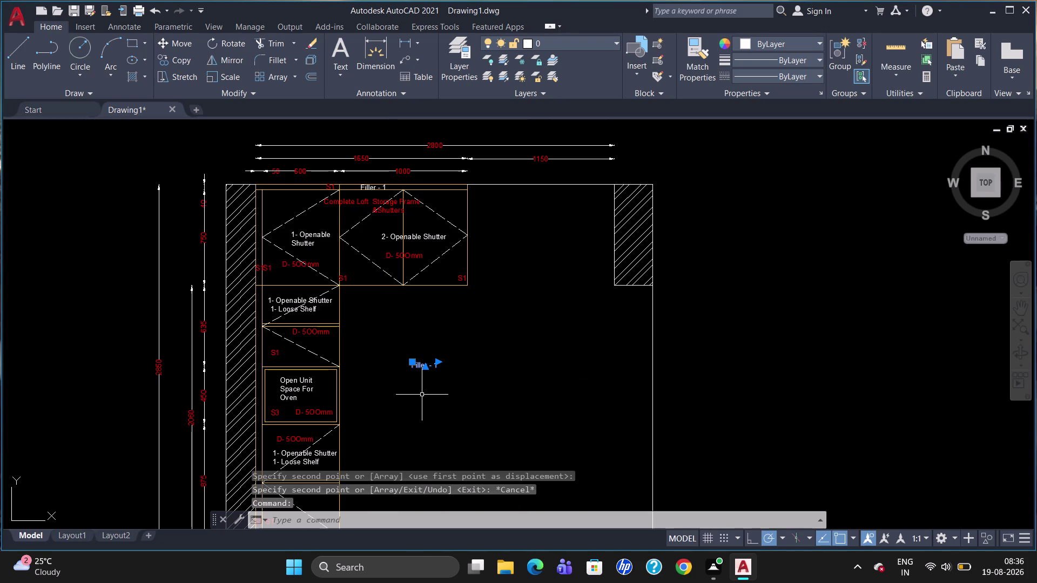
key(r)
key(o)
key(Return)
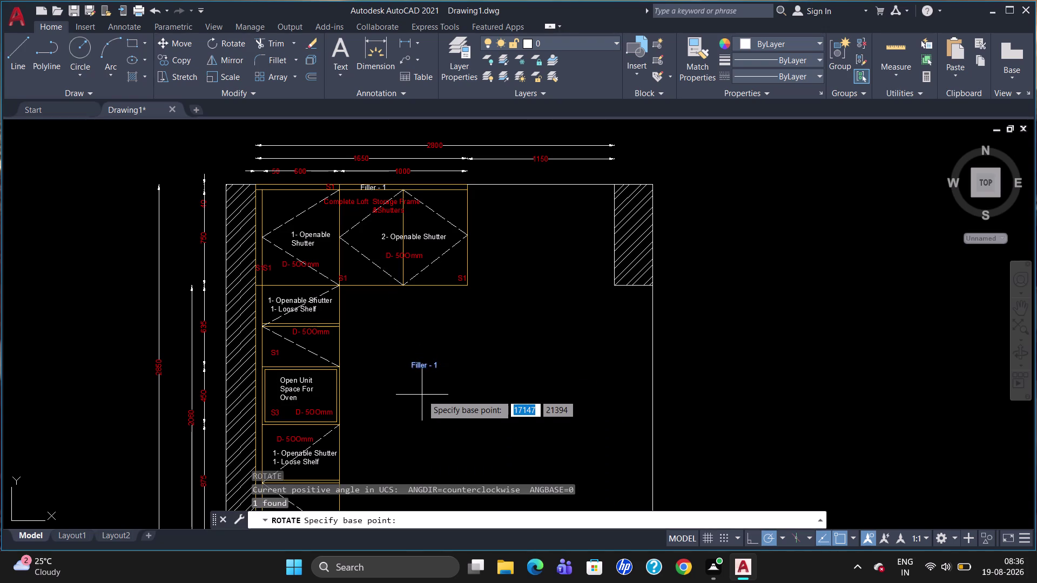
click(411, 367)
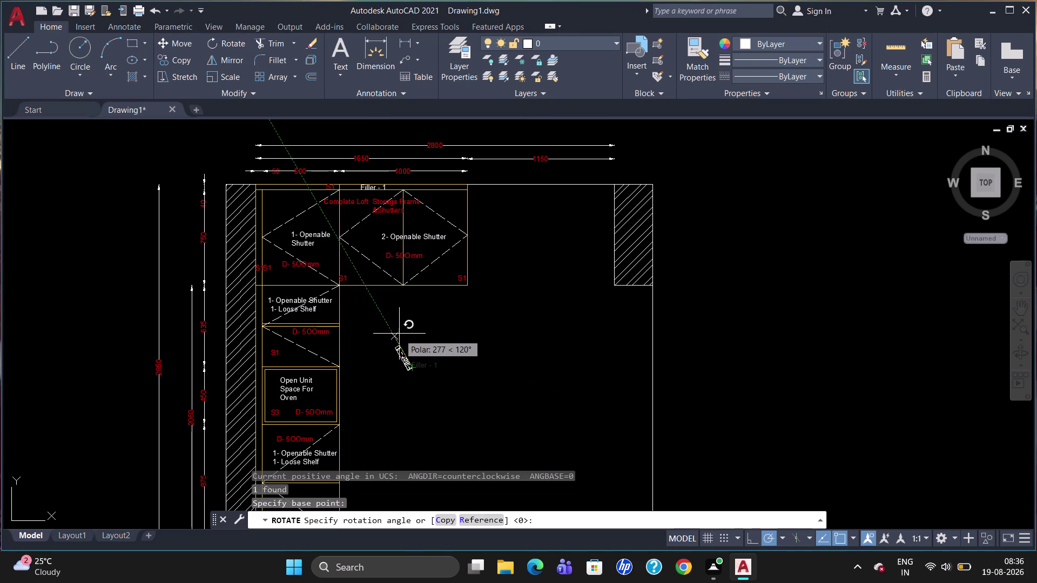
click(410, 326)
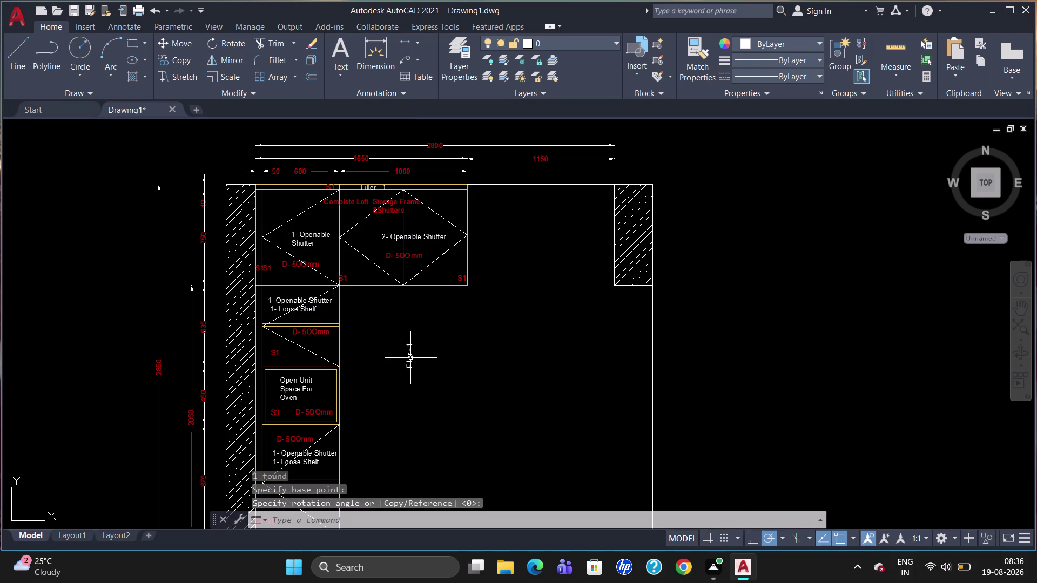
click(410, 358)
text(co)
key(Return)
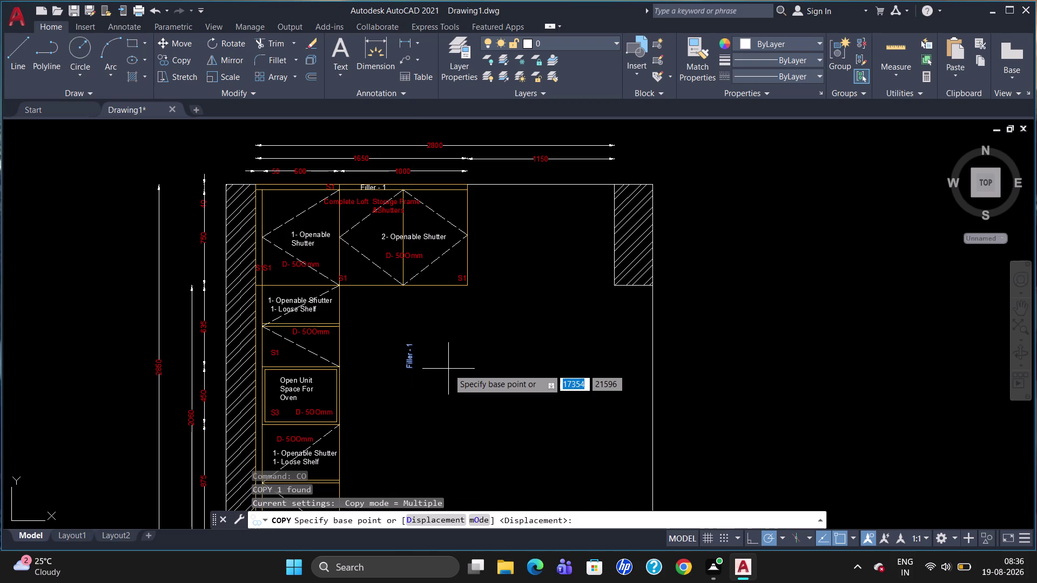
Place upright Filler - 1 copies beside the upper left cabinet and the oven unit.
click(410, 362)
scroll(up, 3)
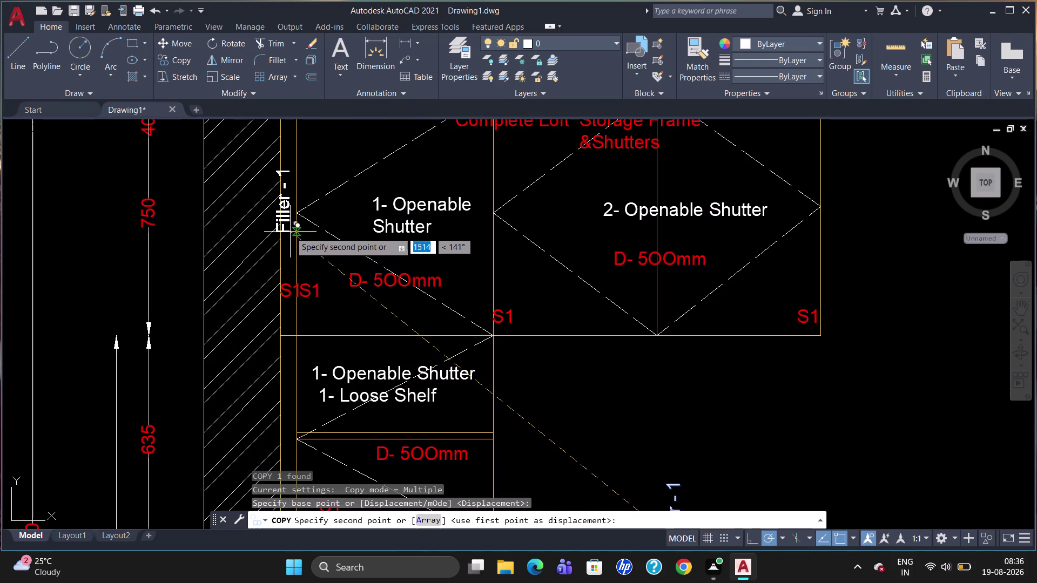
click(294, 233)
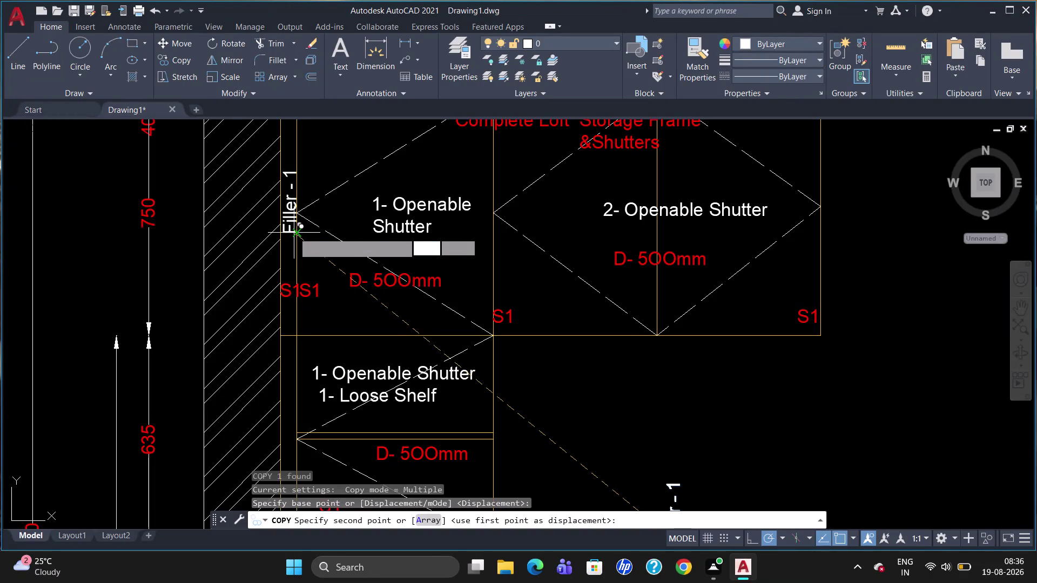
scroll(down, 3)
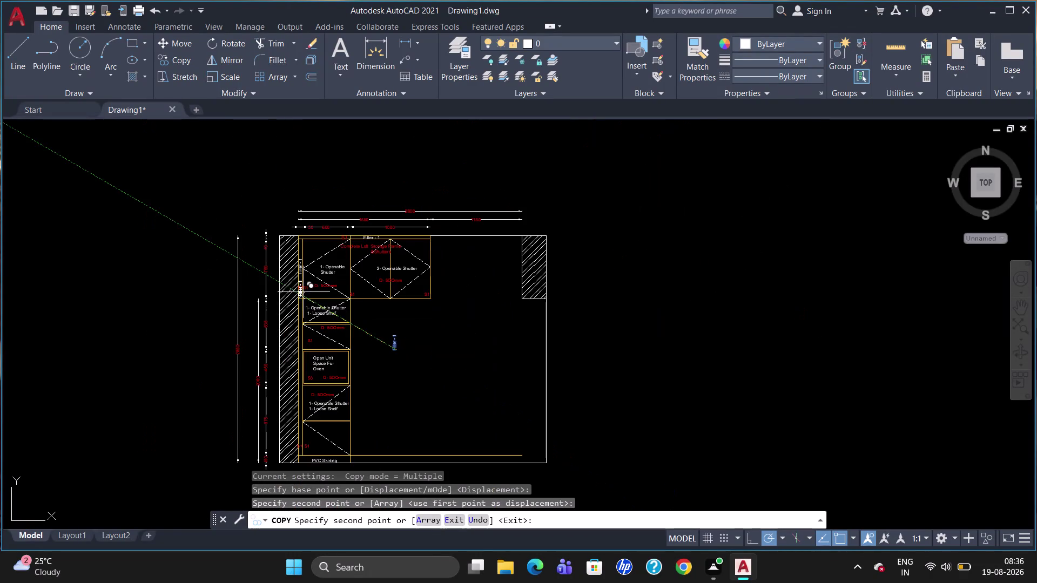
scroll(up, 3)
scroll(down, 3)
scroll(down, 3)
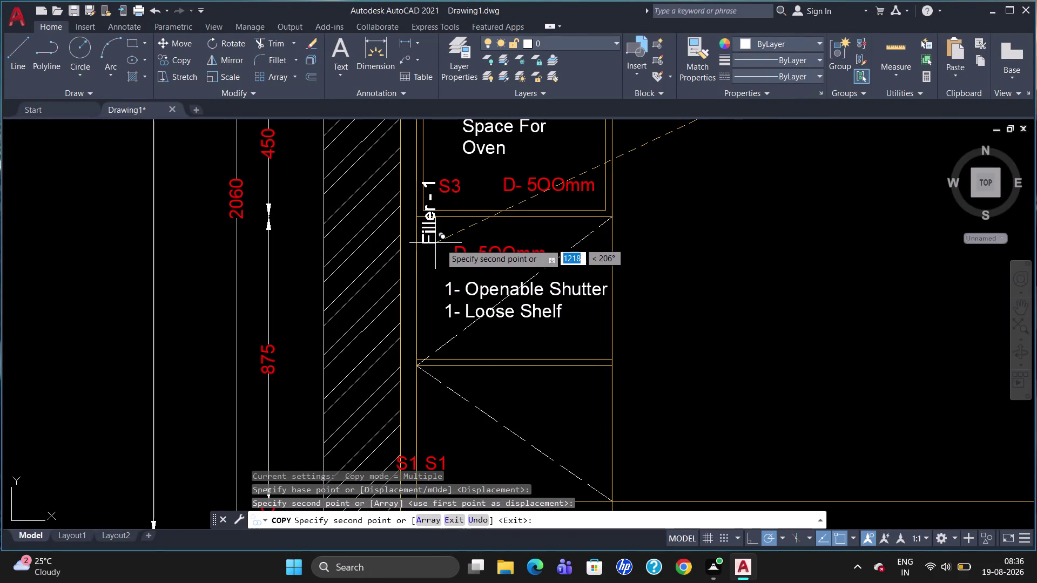
scroll(up, 3)
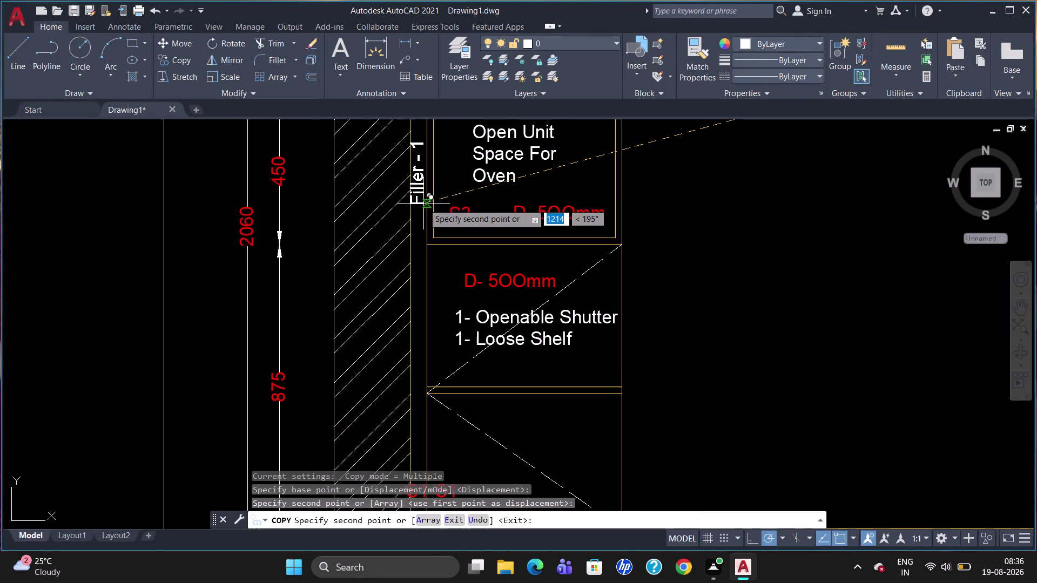
click(425, 205)
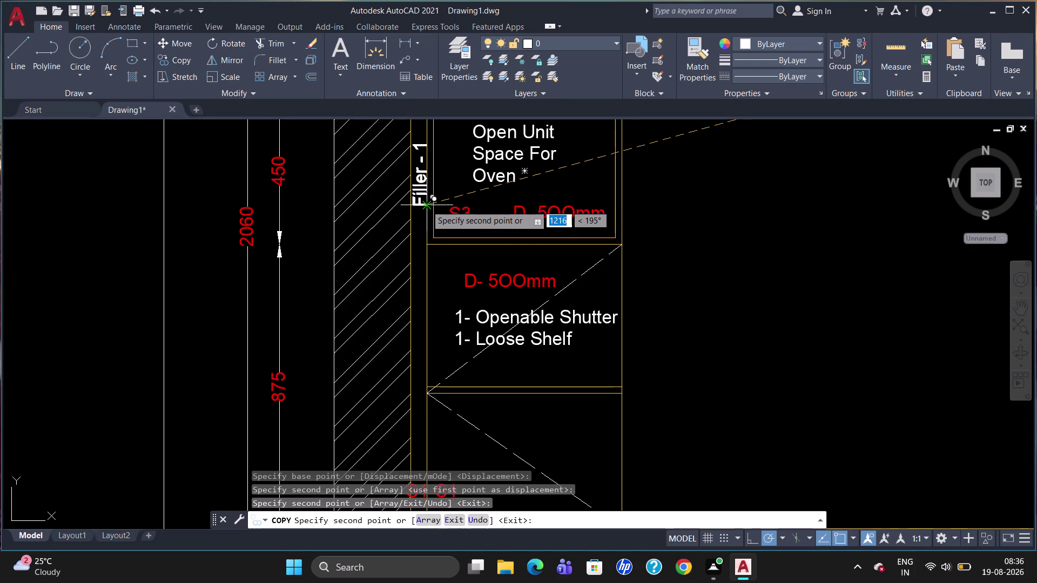
key(Escape)
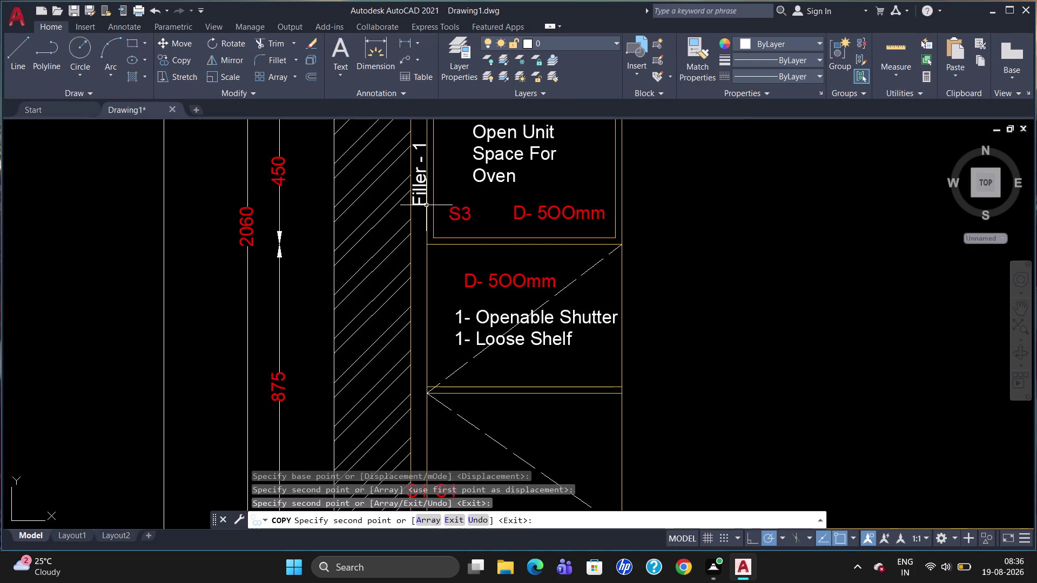
scroll(down, 3)
scroll(down, 3)
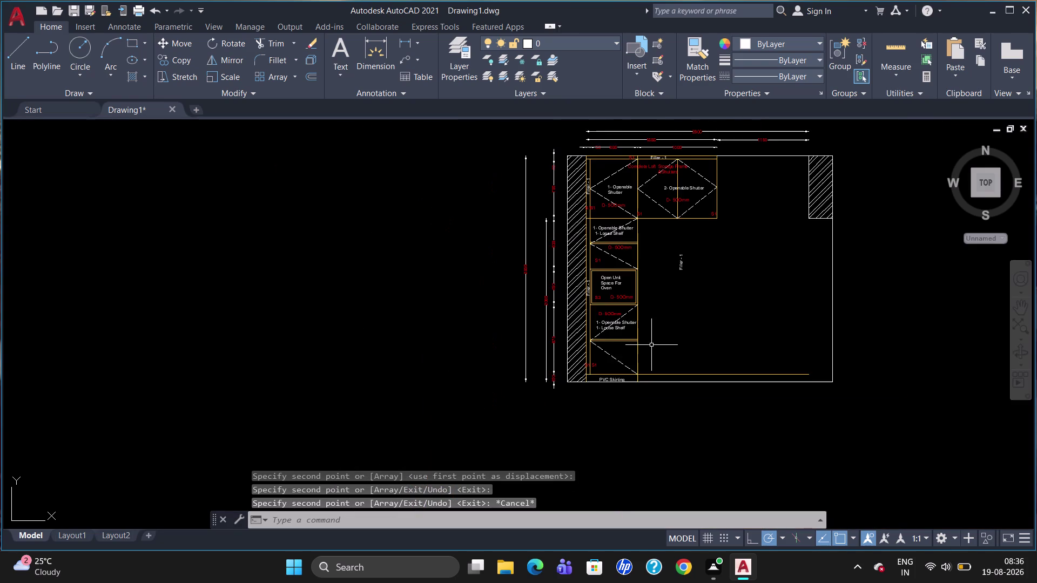
Shift the S1 label slightly to a new spot at the upper cabinet's corner.
scroll(up, 3)
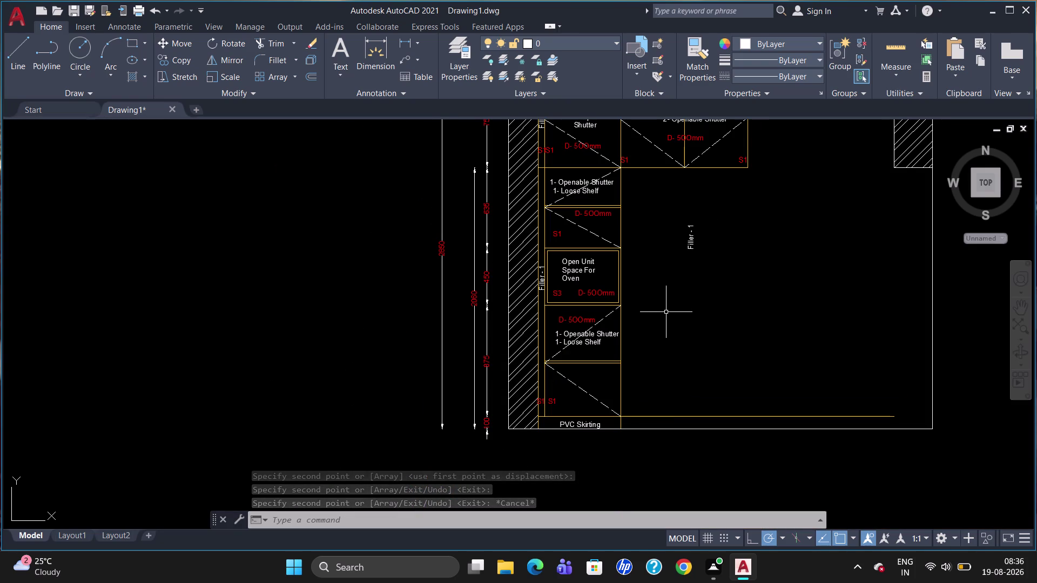
click(624, 163)
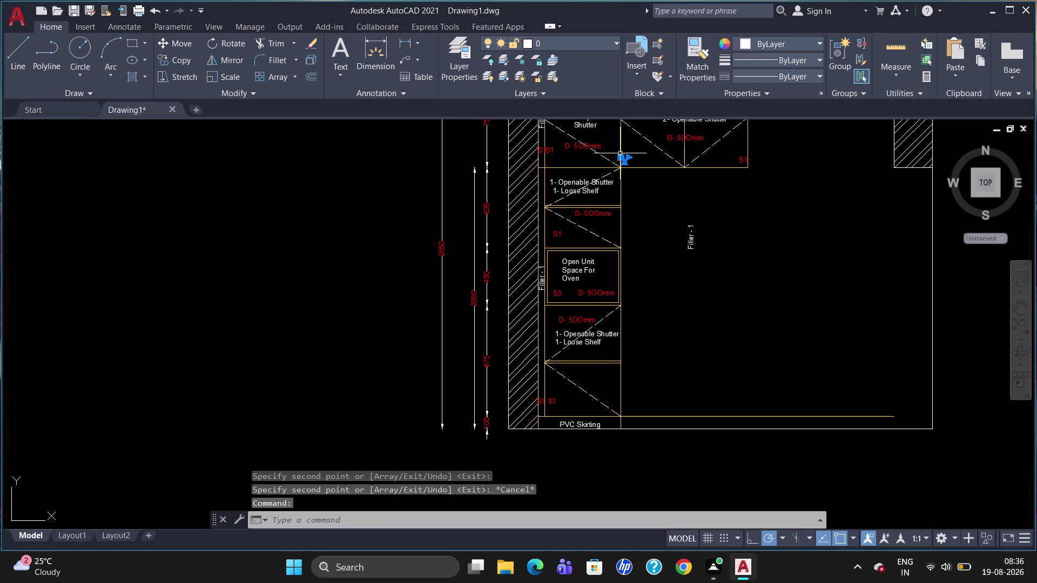
click(620, 156)
click(627, 154)
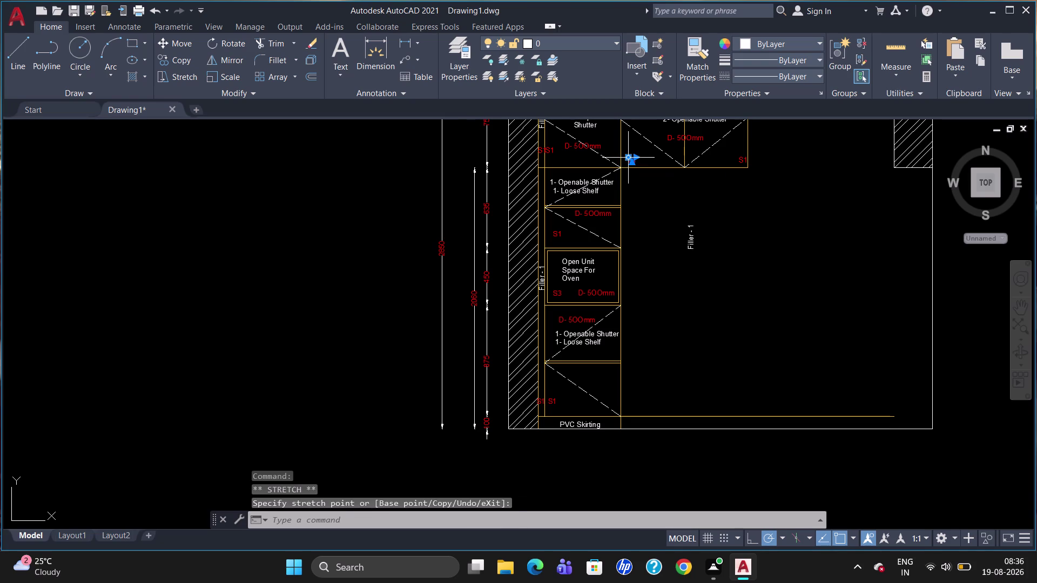
key(Escape)
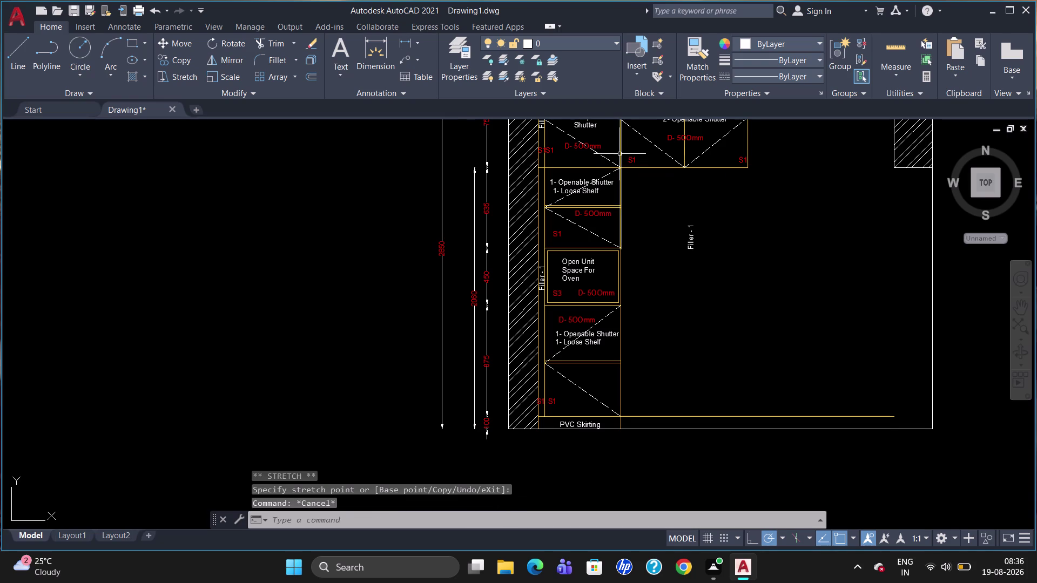
Erase the stray upright Filler - 1 label from the open elevation area.
click(690, 239)
key(Delete)
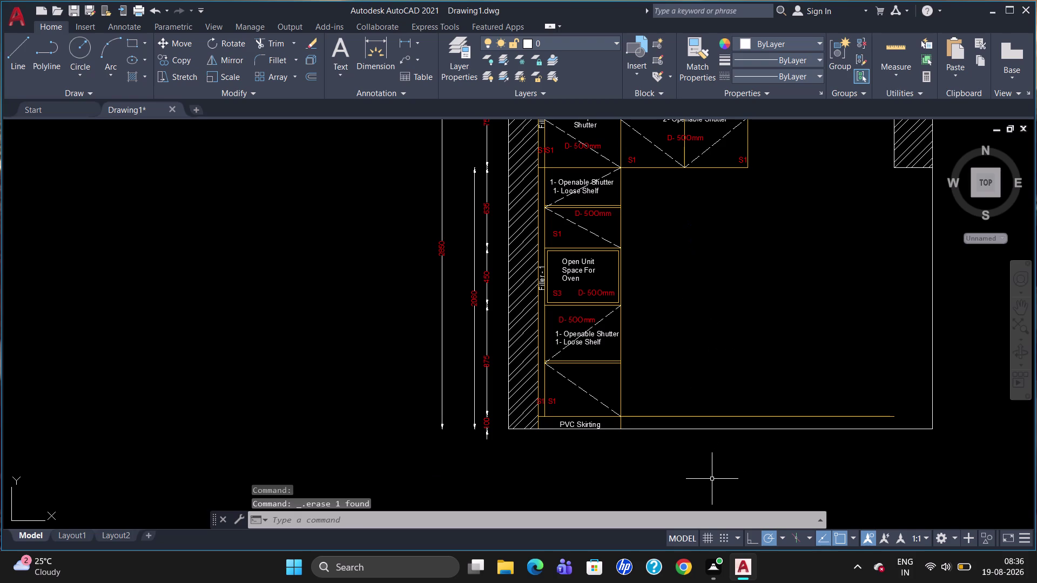
scroll(up, 3)
scroll(down, 3)
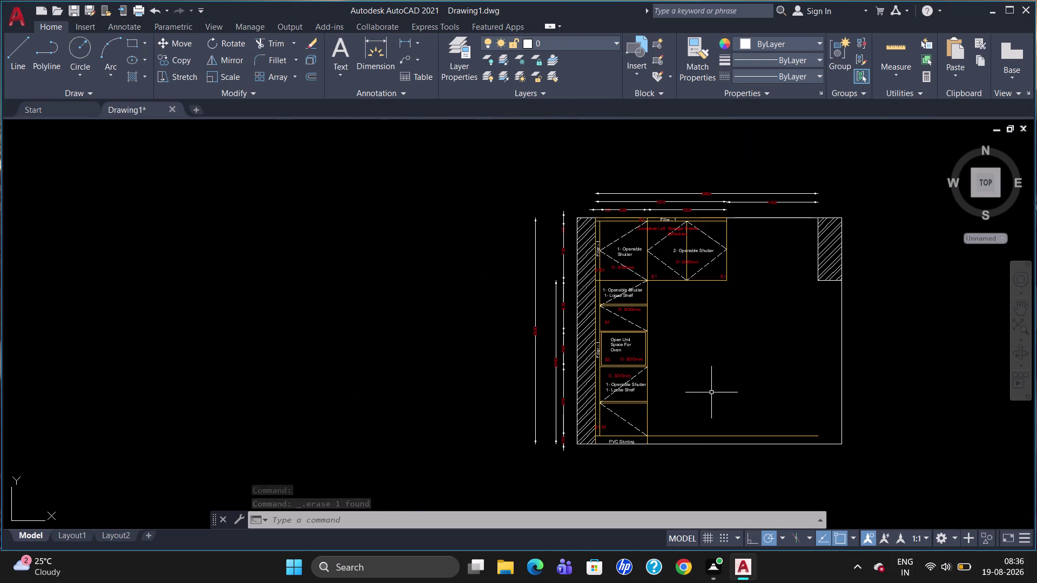
scroll(up, 3)
scroll(down, 3)
scroll(up, 3)
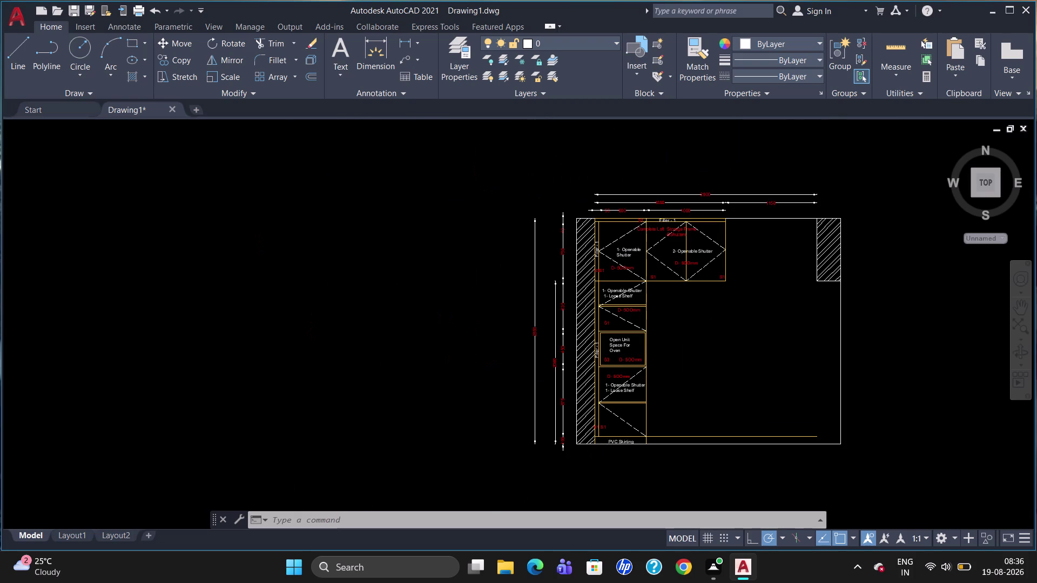
scroll(down, 3)
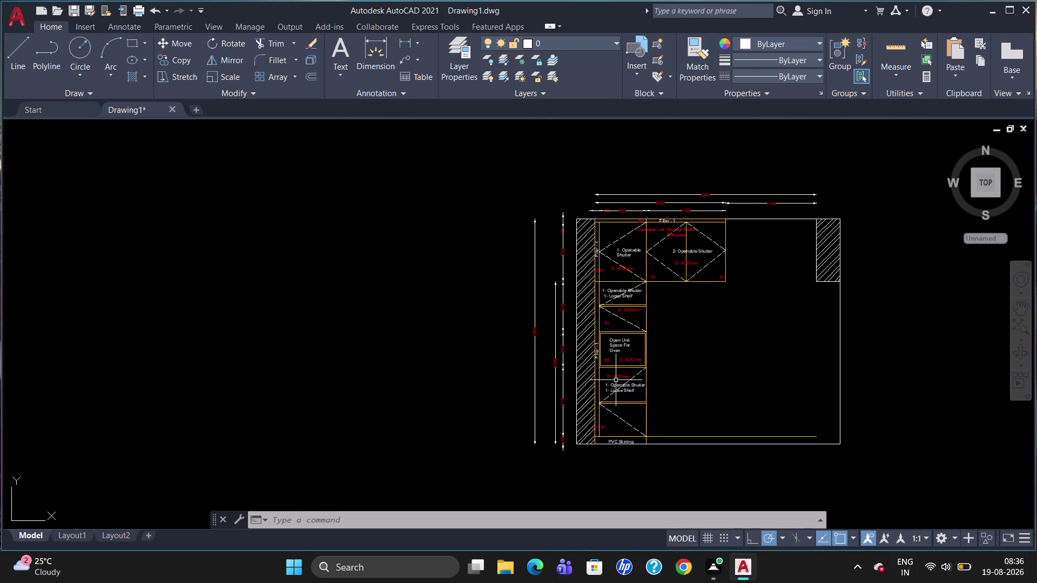